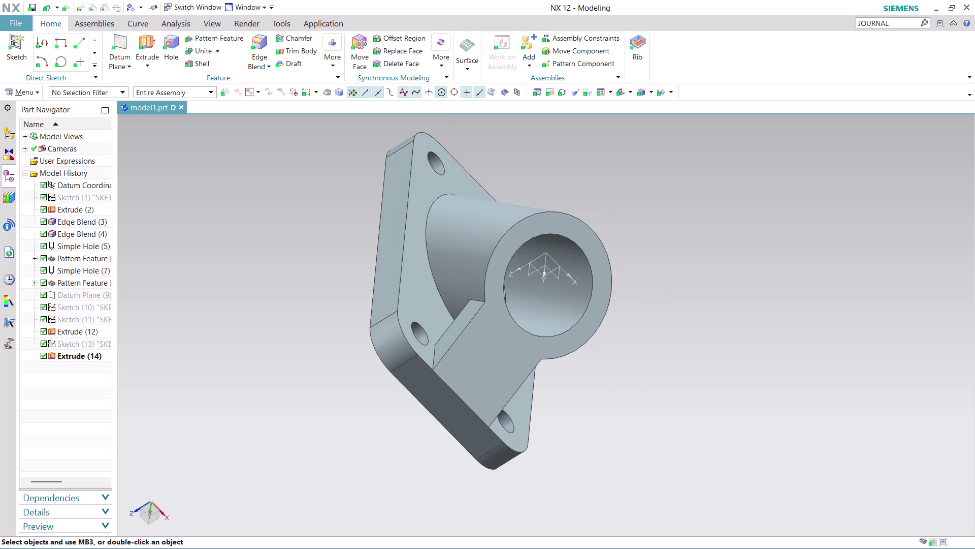
scroll(down, 3)
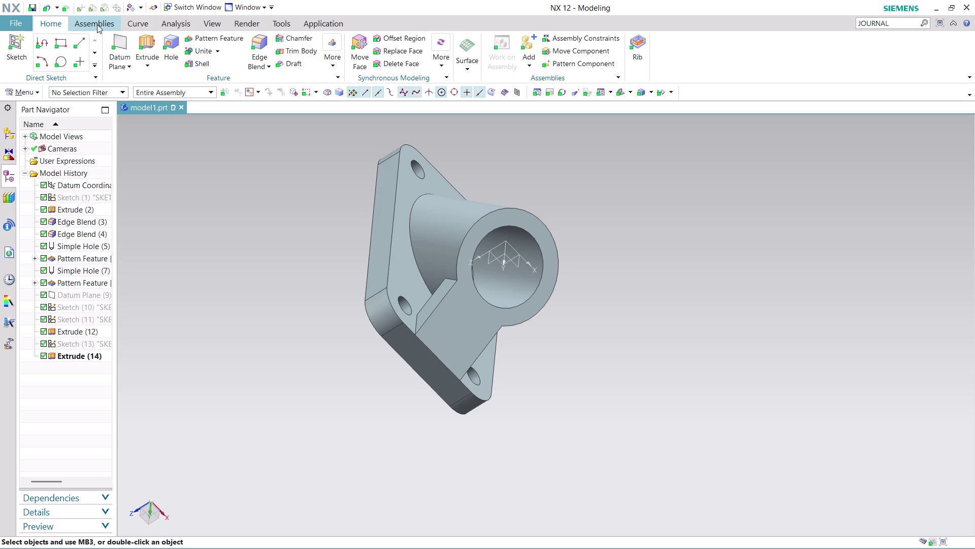
Create a drafting sheet from the A4 - Size template with a title block.
click(23, 22)
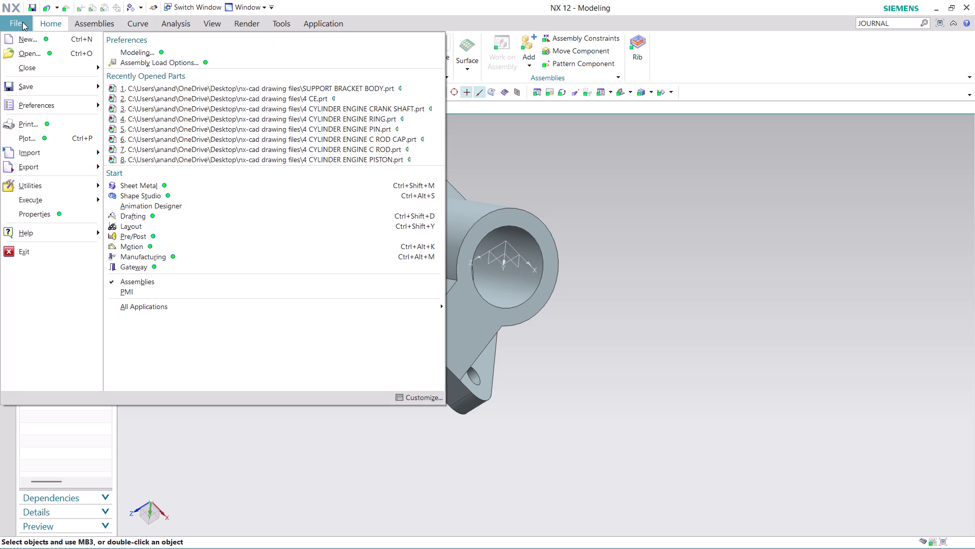
click(138, 212)
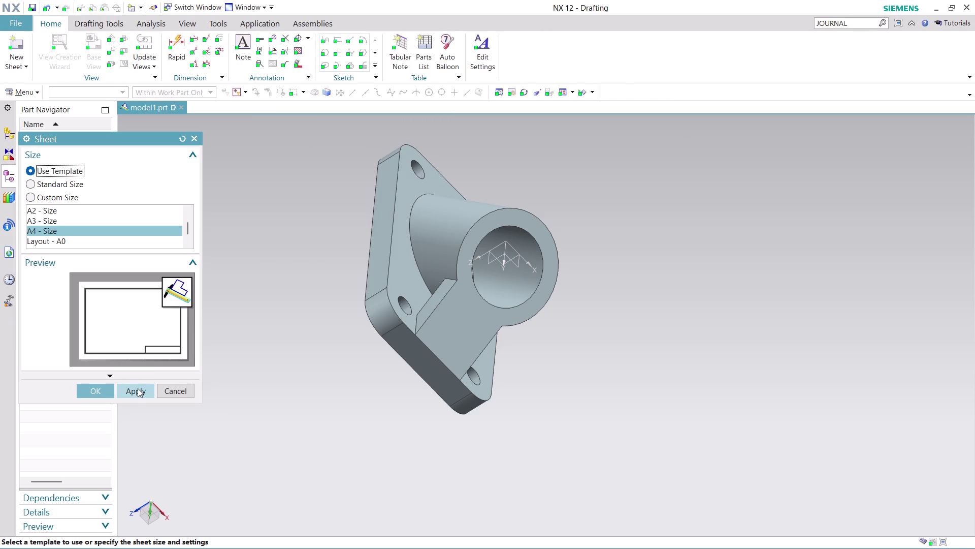
click(101, 394)
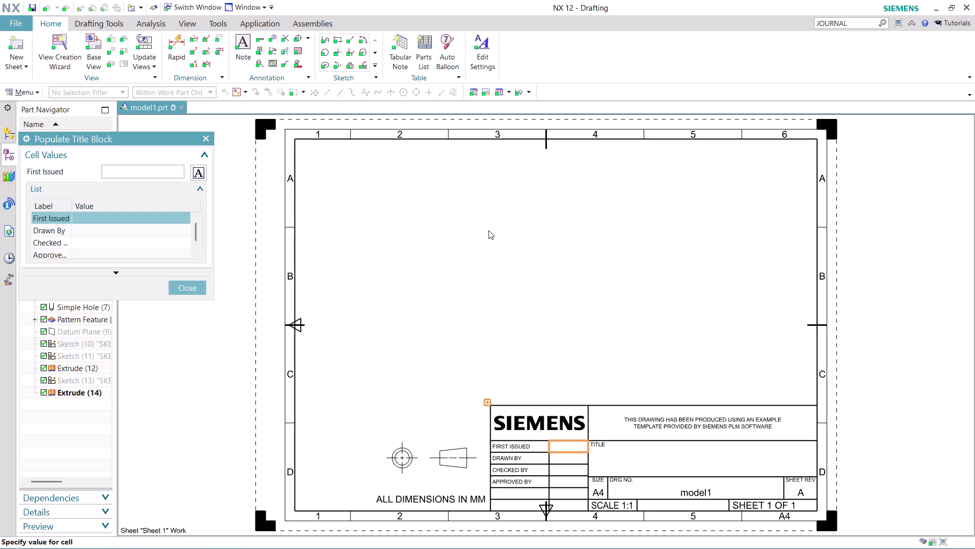
click(188, 288)
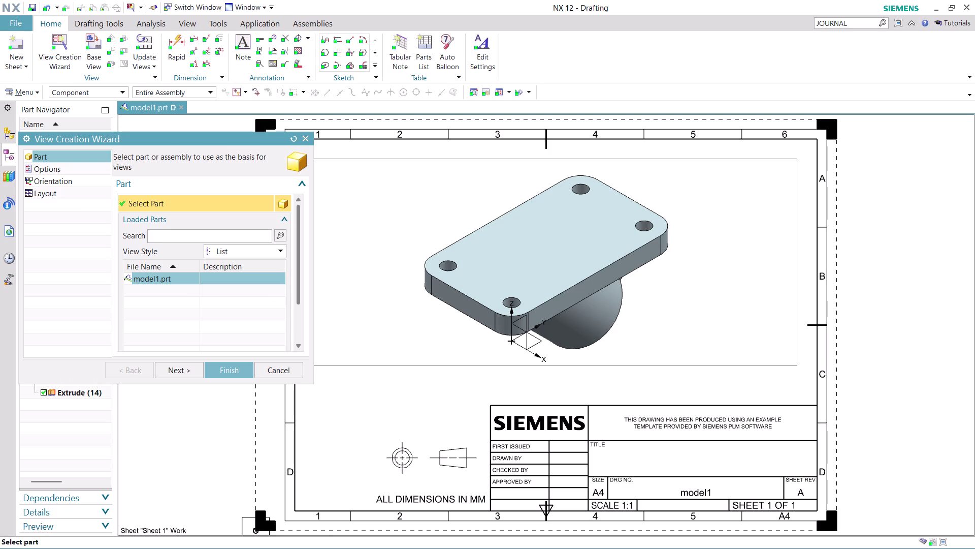
Keep model1.prt as the source part for the drawing views.
middle_click(598, 331)
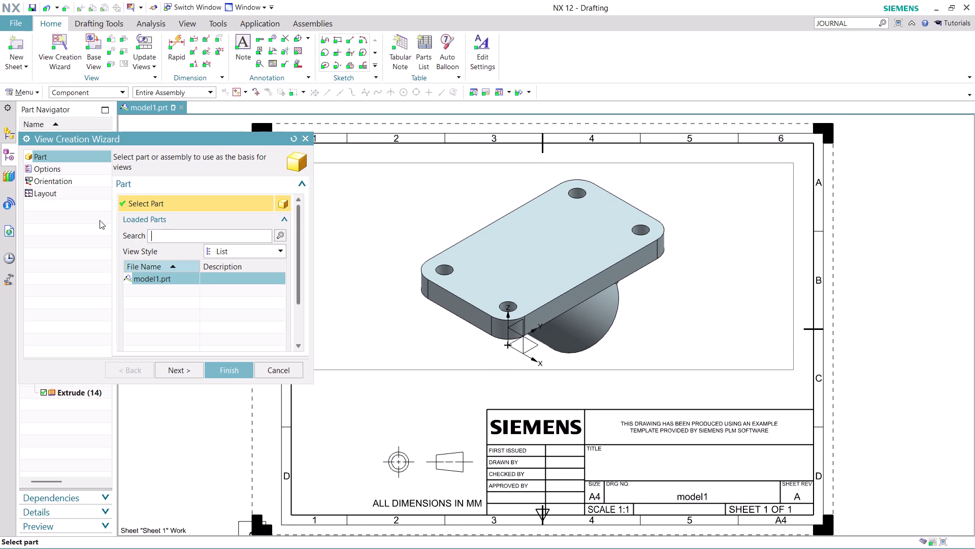
click(65, 184)
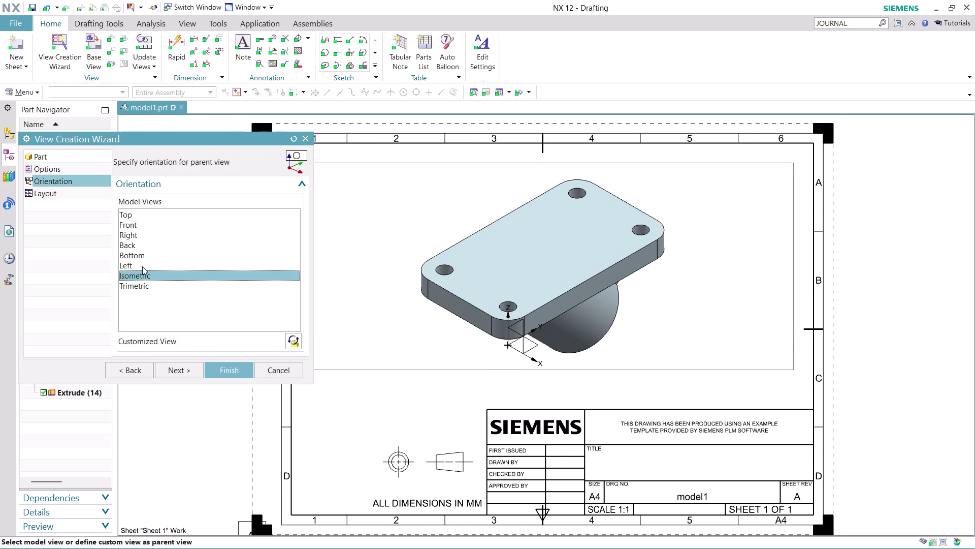
Preview the left, bottom, right, front, isometric and back orientations of the part.
click(142, 266)
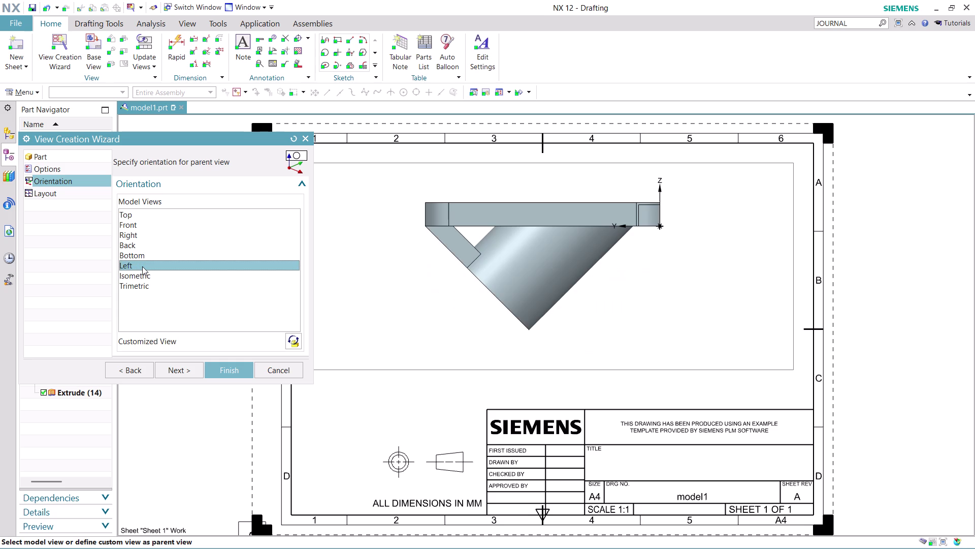
click(139, 256)
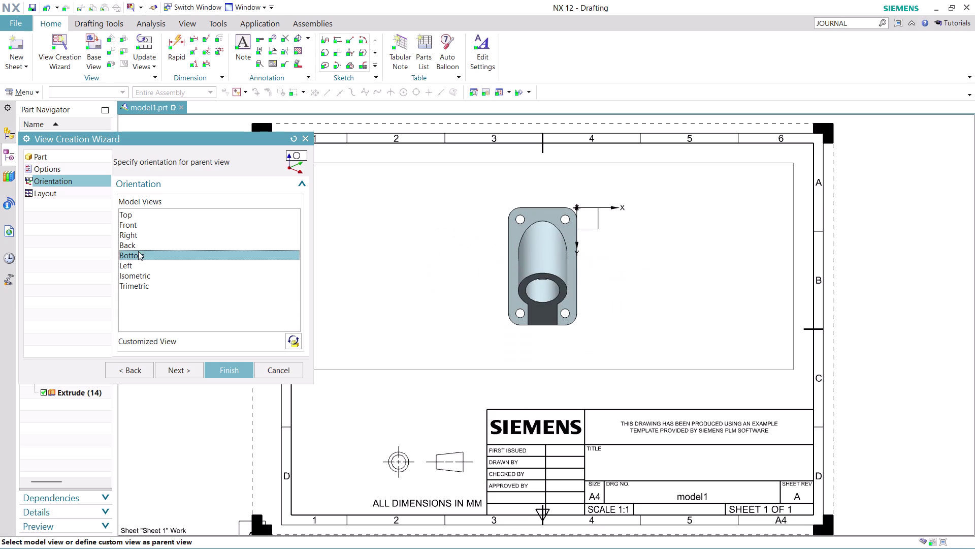
click(137, 245)
click(136, 238)
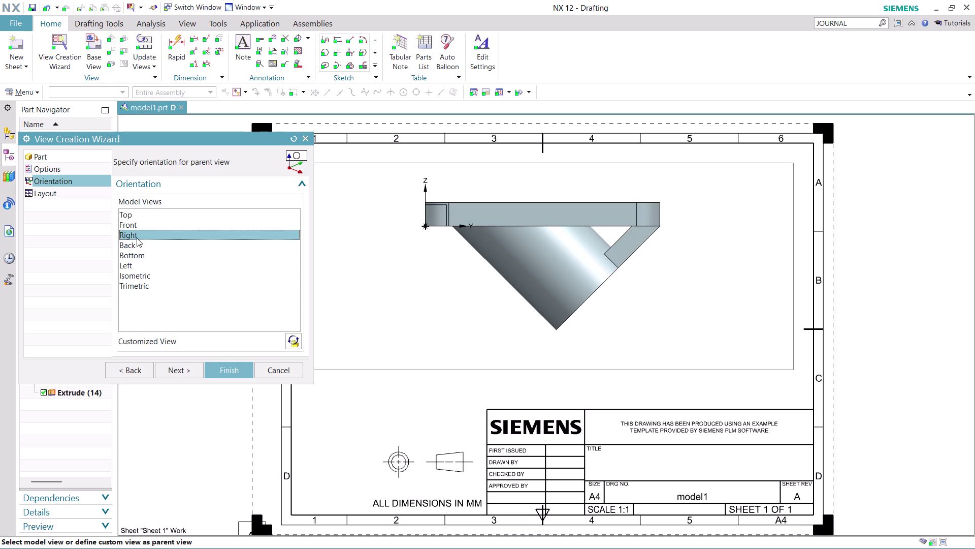
click(137, 224)
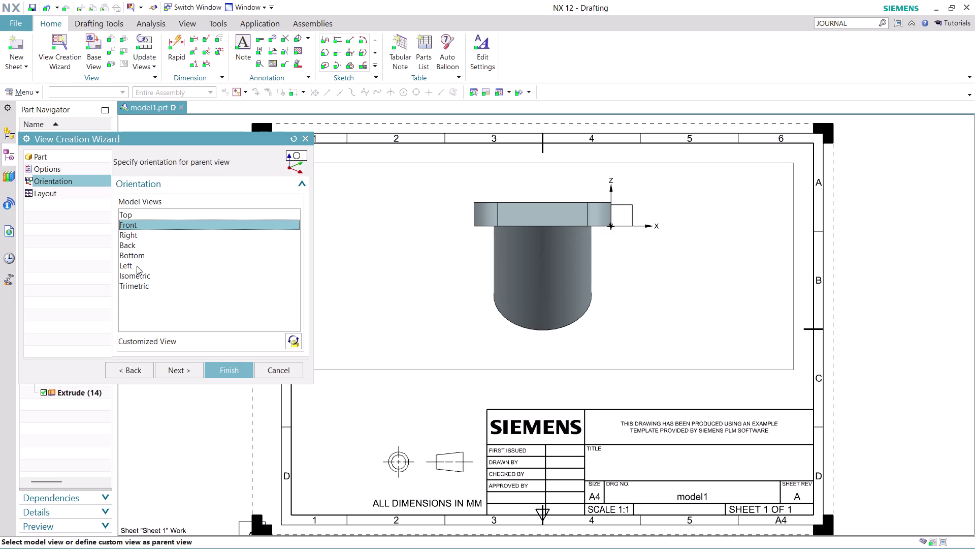
click(138, 288)
click(137, 274)
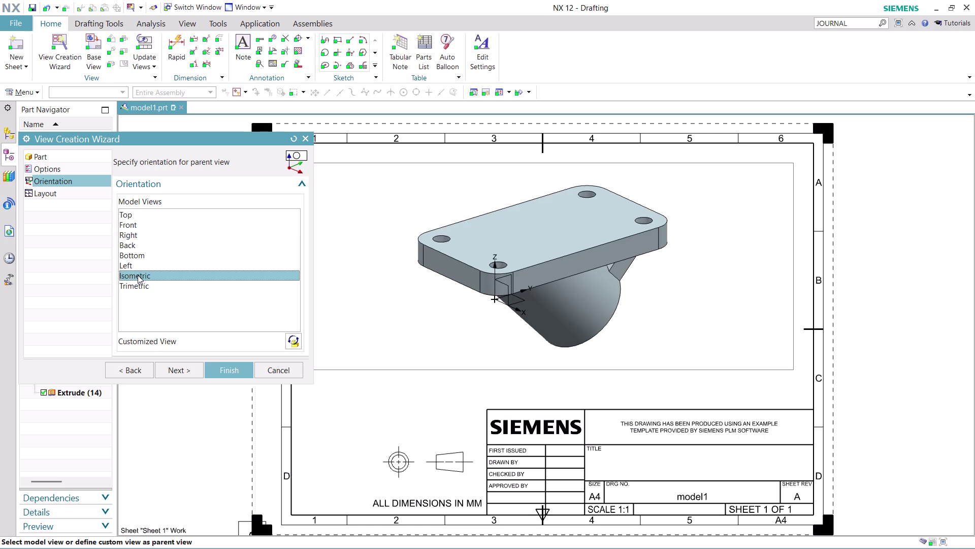
click(135, 264)
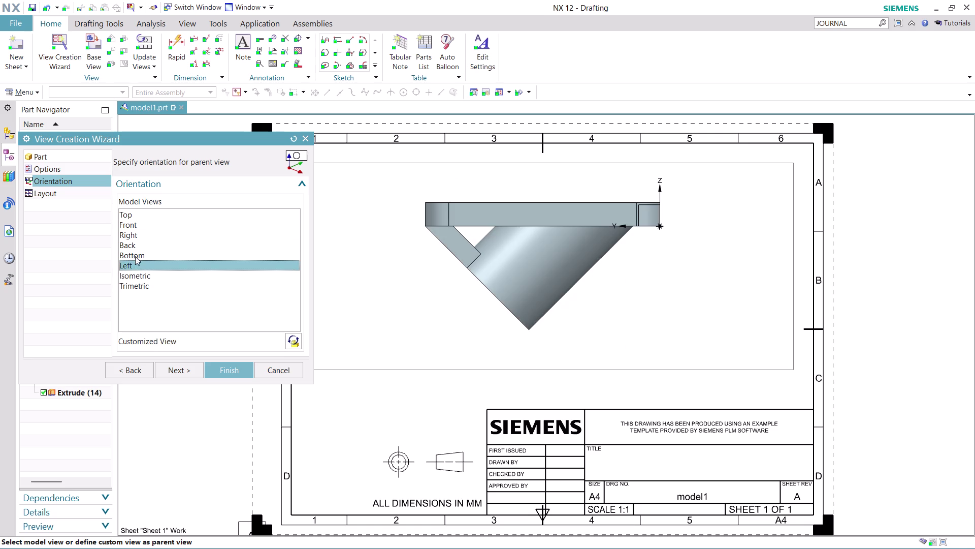
click(135, 254)
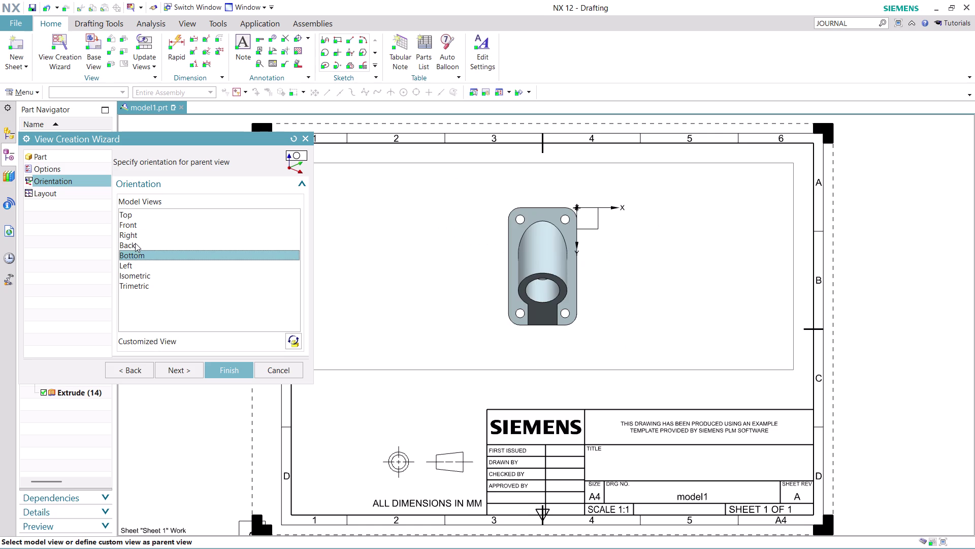
click(135, 243)
click(135, 253)
Preview top and front, then set the parent view orientation to Bottom.
click(142, 213)
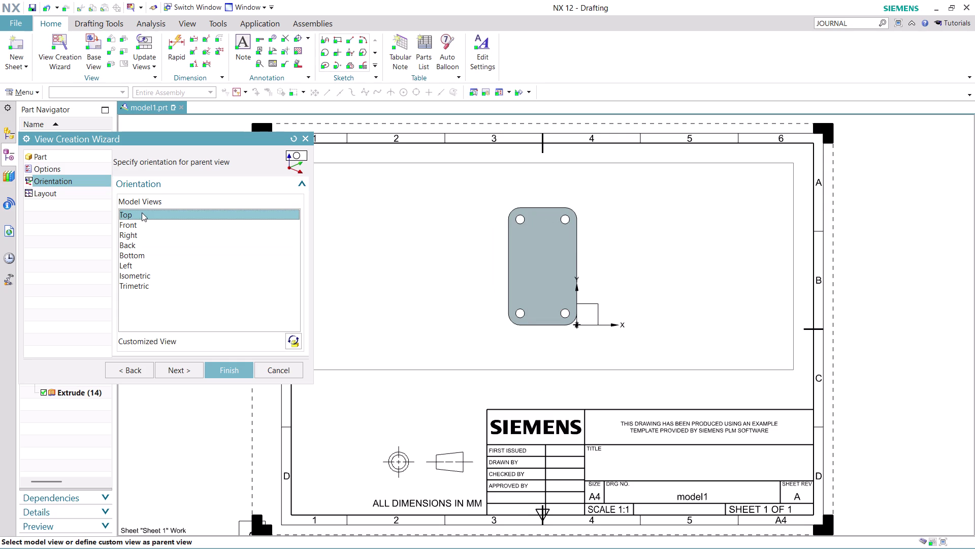
click(142, 227)
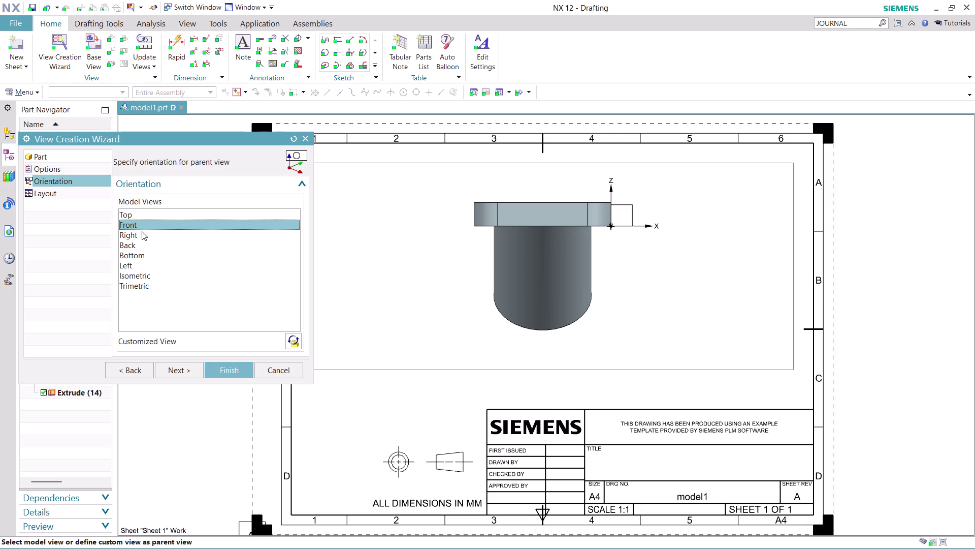
click(142, 231)
click(140, 253)
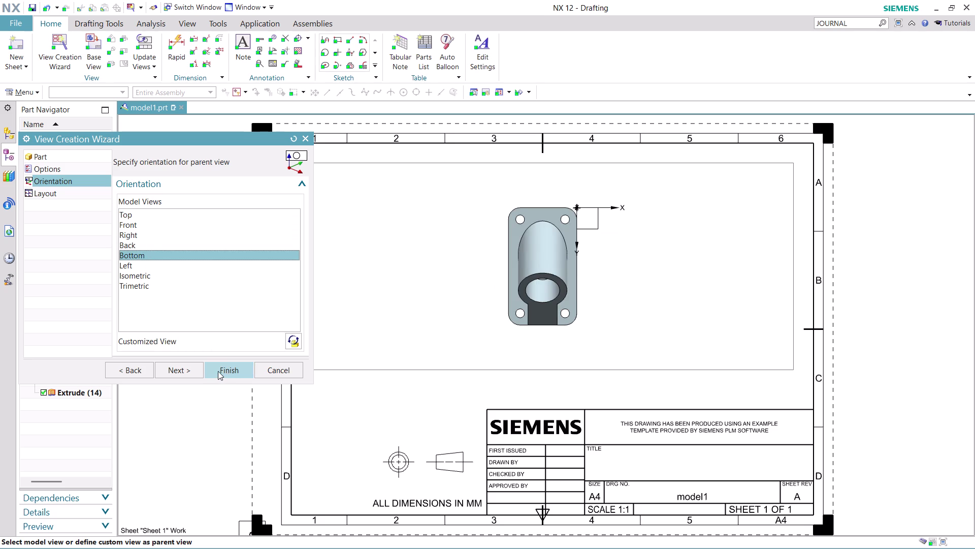
click(183, 369)
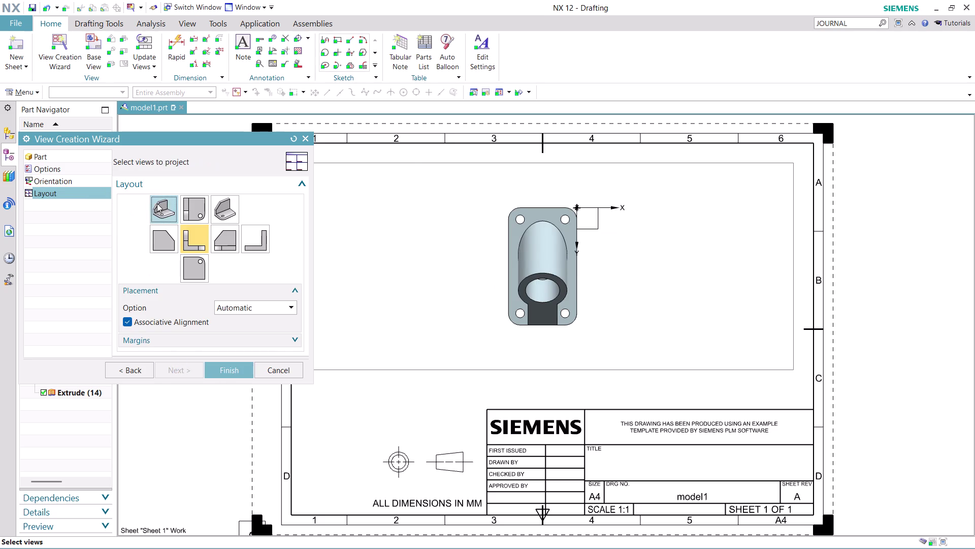
Add Isometric and Left projected views and place all three views on the sheet.
click(158, 204)
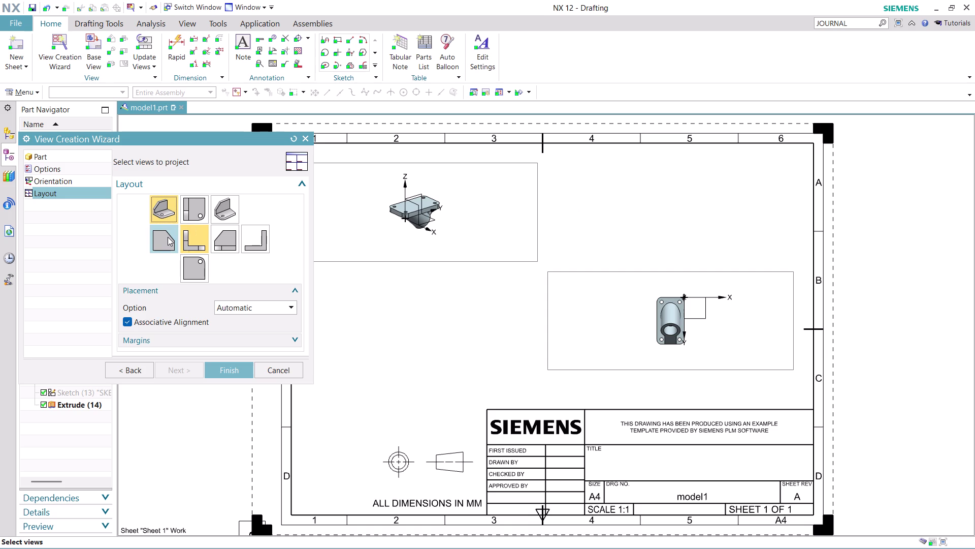
click(167, 237)
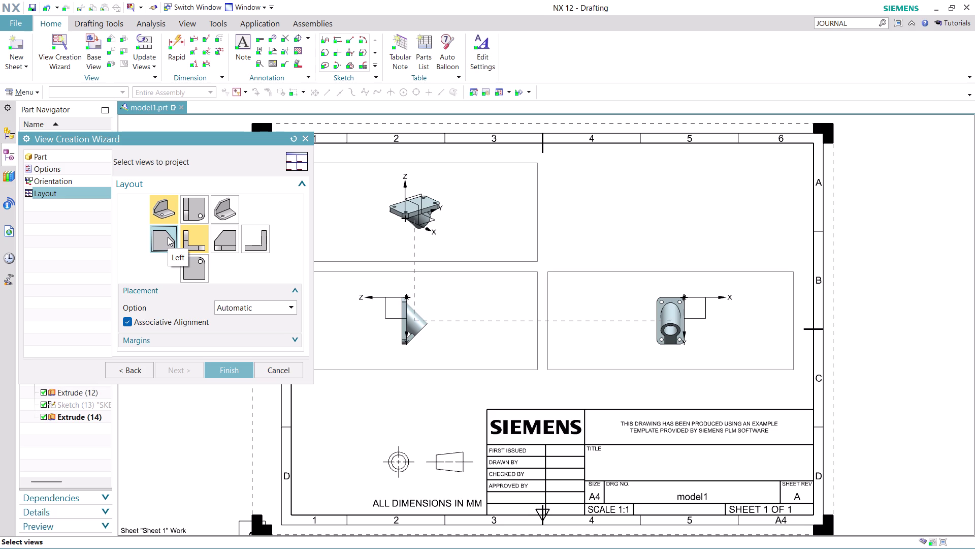
click(240, 367)
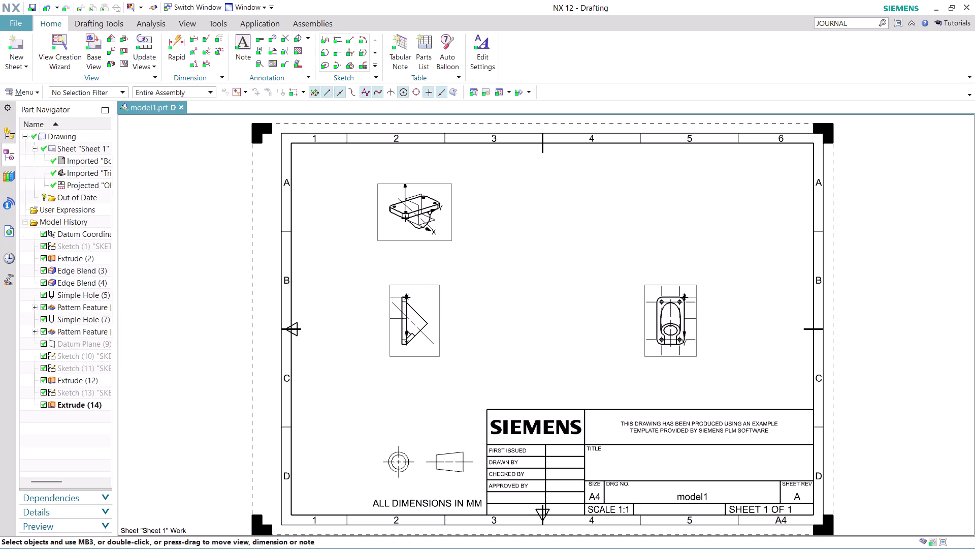
Drag the main and side views closer together into alignment.
scroll(up, 3)
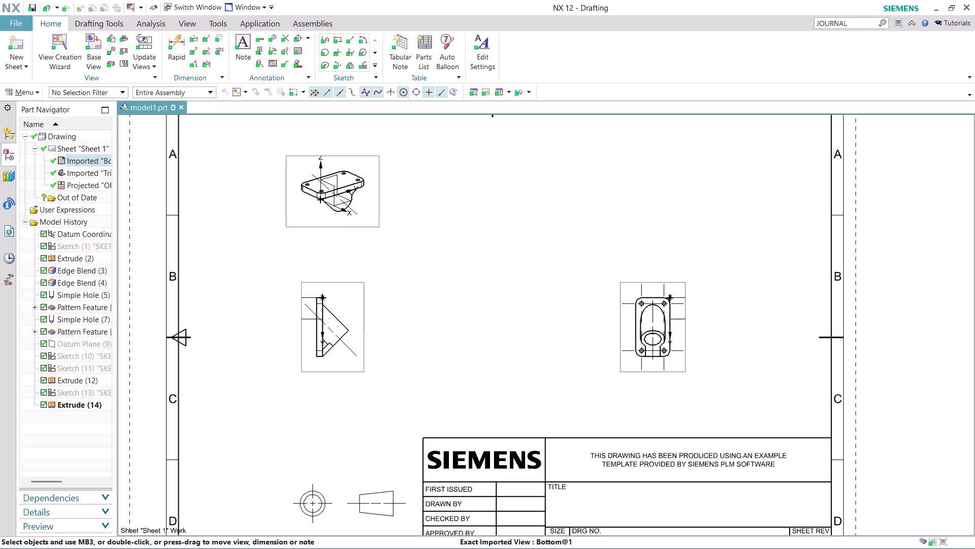
drag(621, 332, 569, 338)
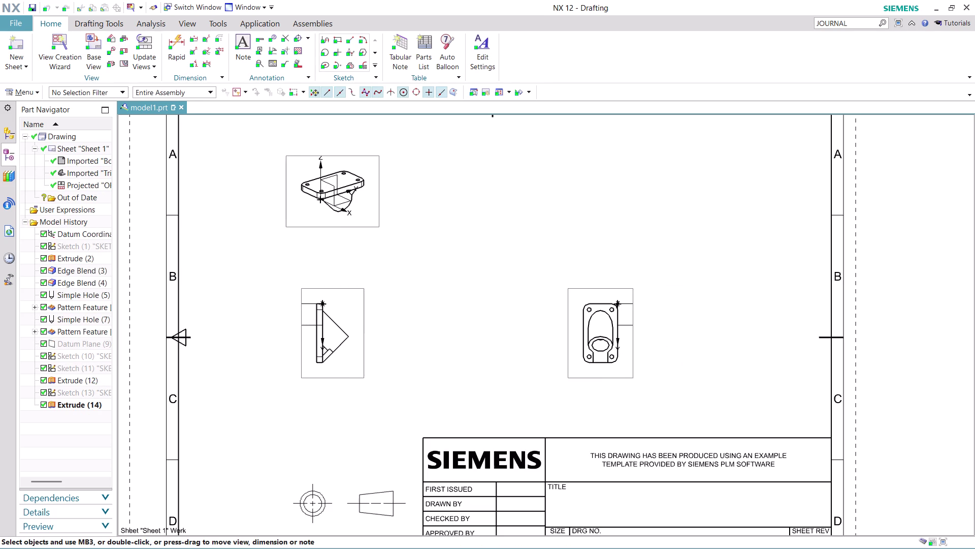
drag(569, 338, 559, 339)
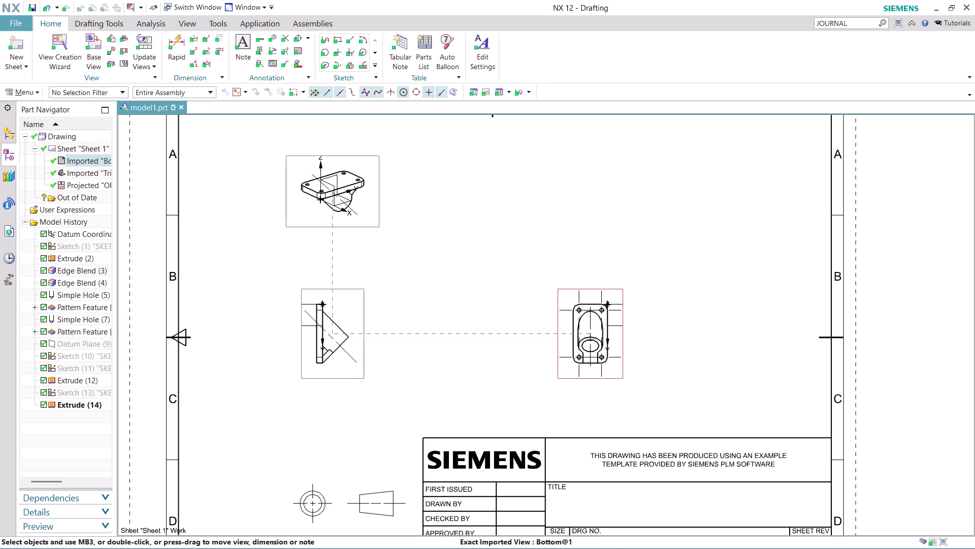
drag(623, 376, 638, 393)
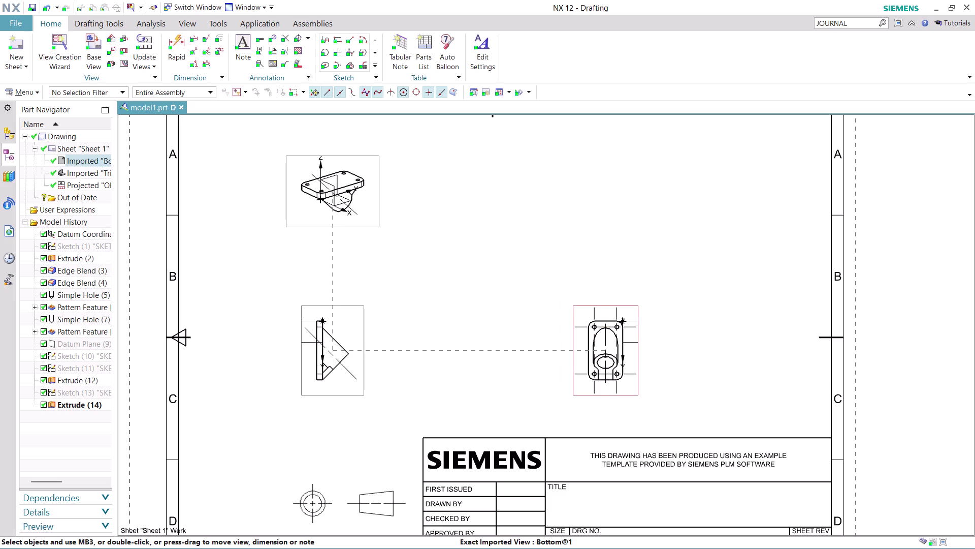
click(582, 301)
click(582, 314)
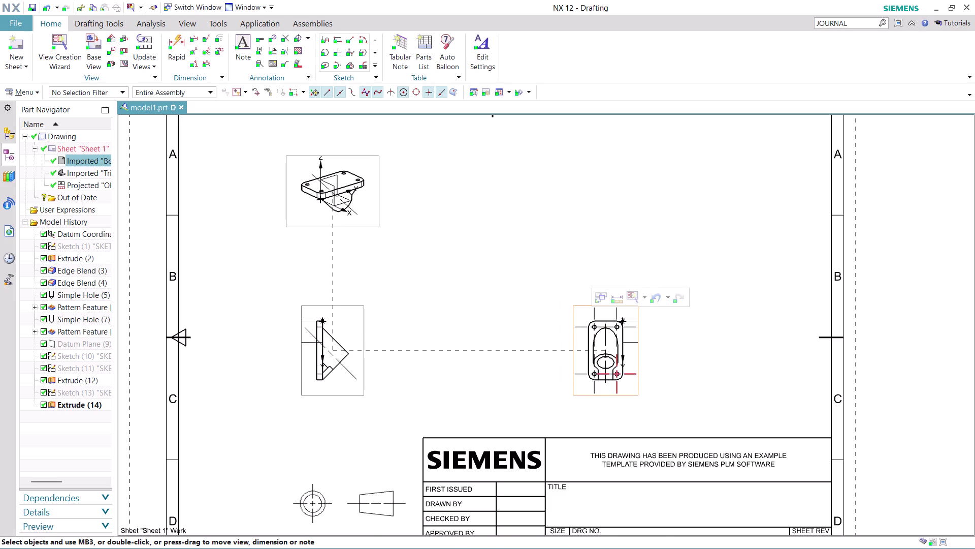
scroll(down, 3)
scroll(up, 3)
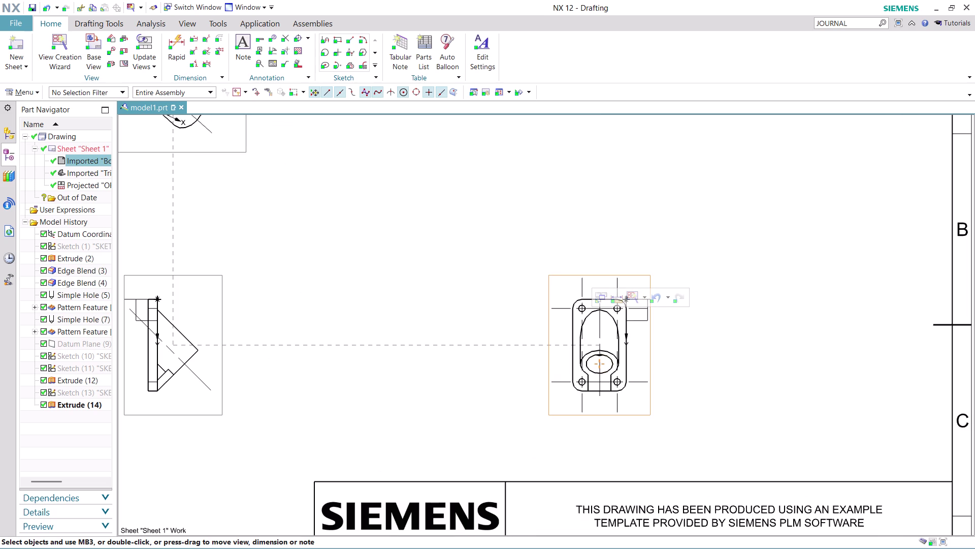
drag(548, 352, 494, 354)
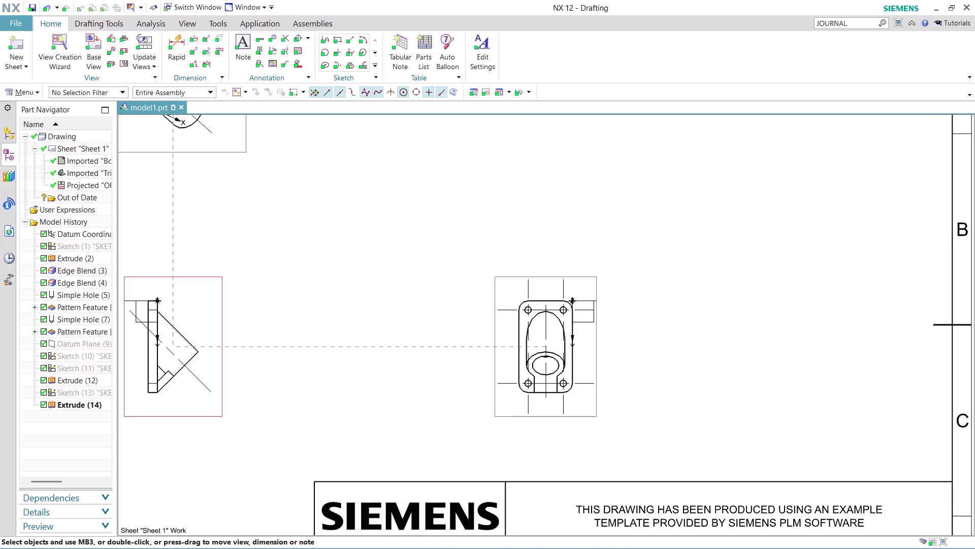
drag(220, 319, 285, 322)
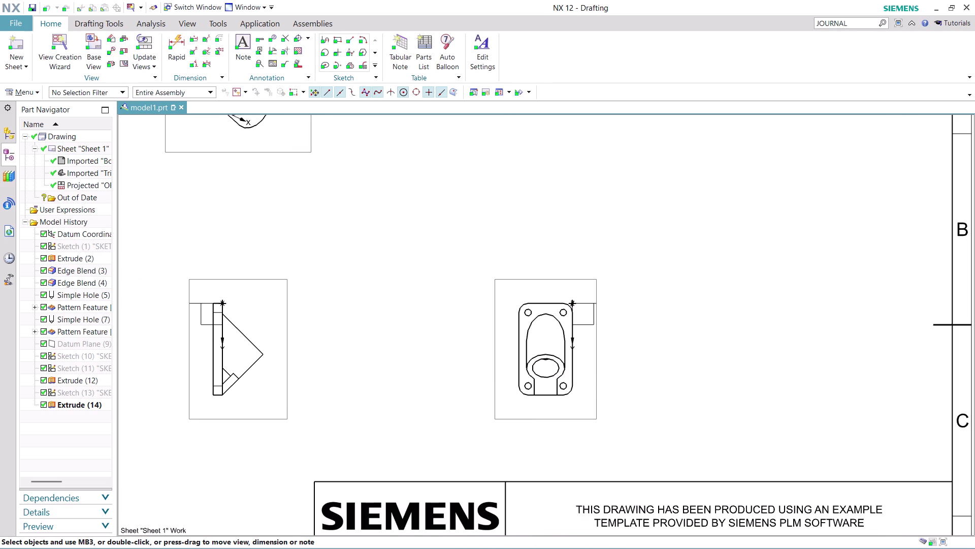
drag(284, 321, 285, 317)
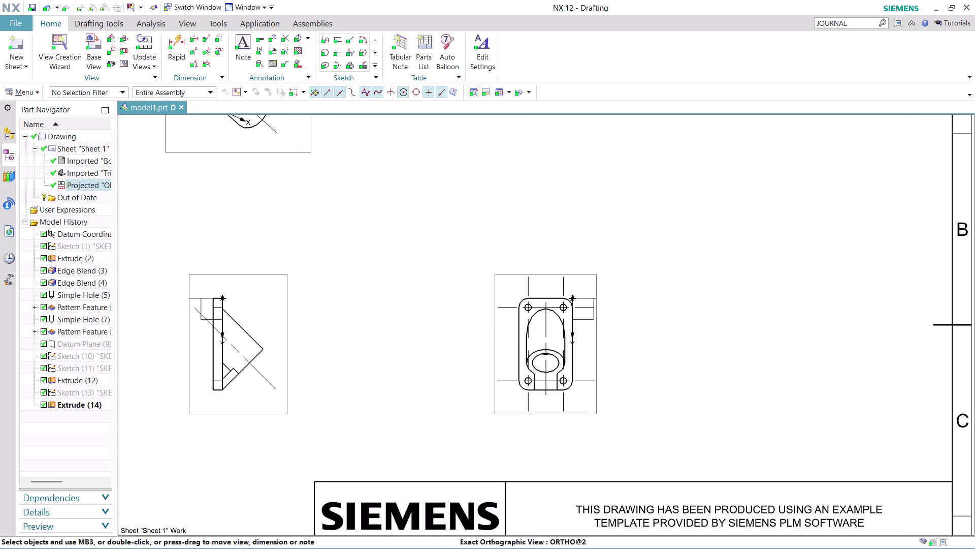
Open and cancel a new View Creation Wizard, then zoom to inspect the placed views.
click(45, 41)
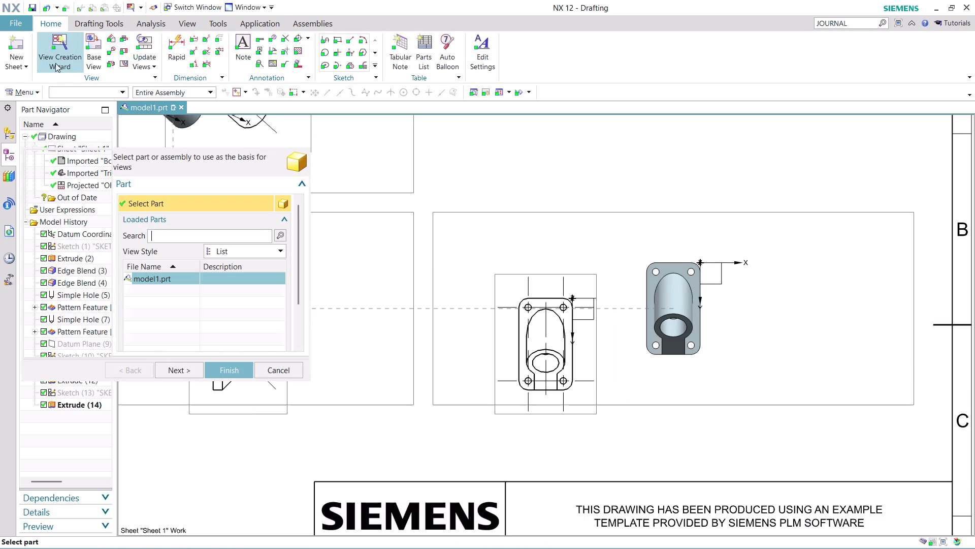
click(277, 364)
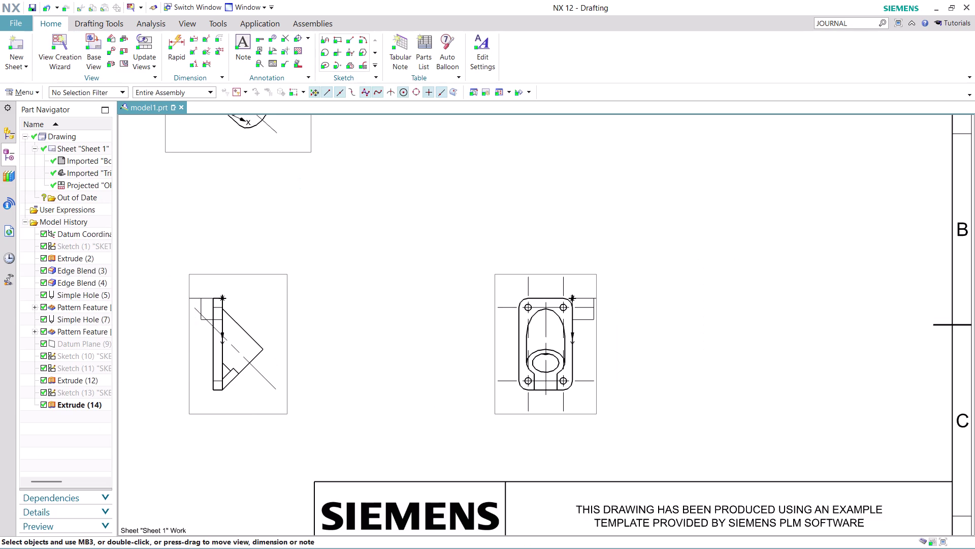
scroll(up, 3)
scroll(down, 3)
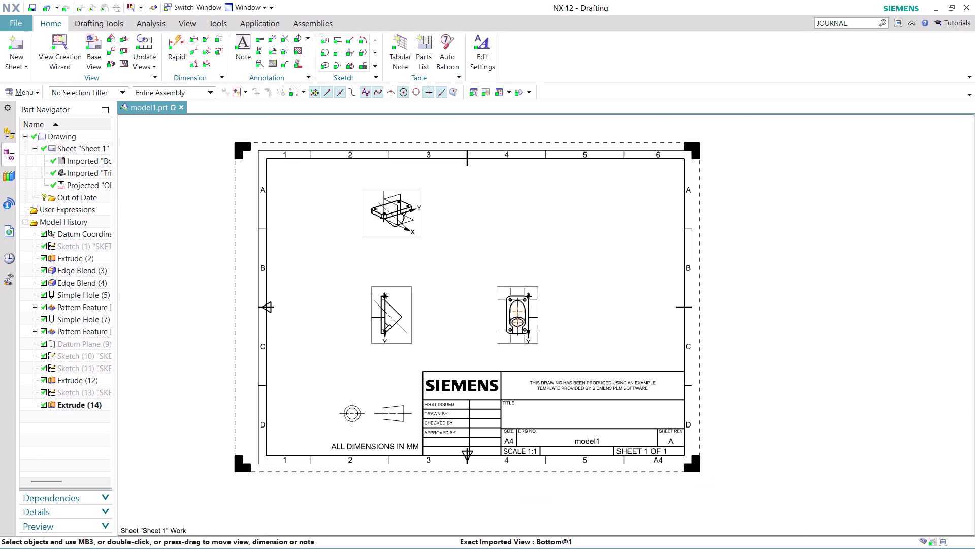
scroll(up, 3)
scroll(up, 3)
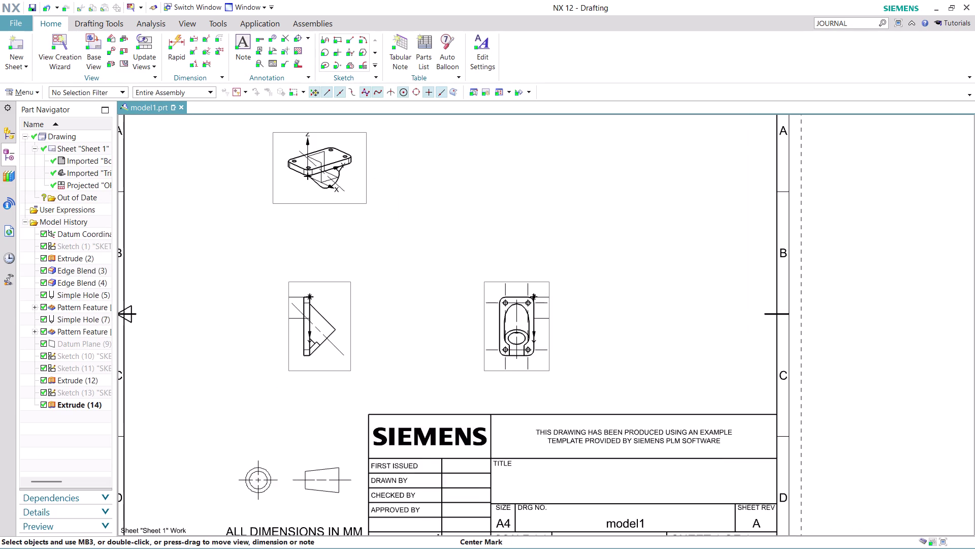
scroll(up, 3)
scroll(down, 3)
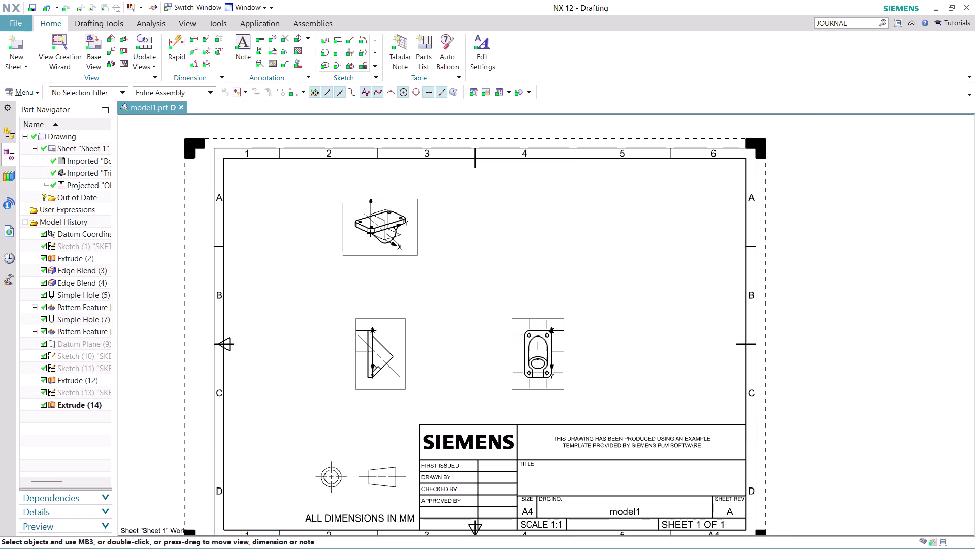
scroll(up, 3)
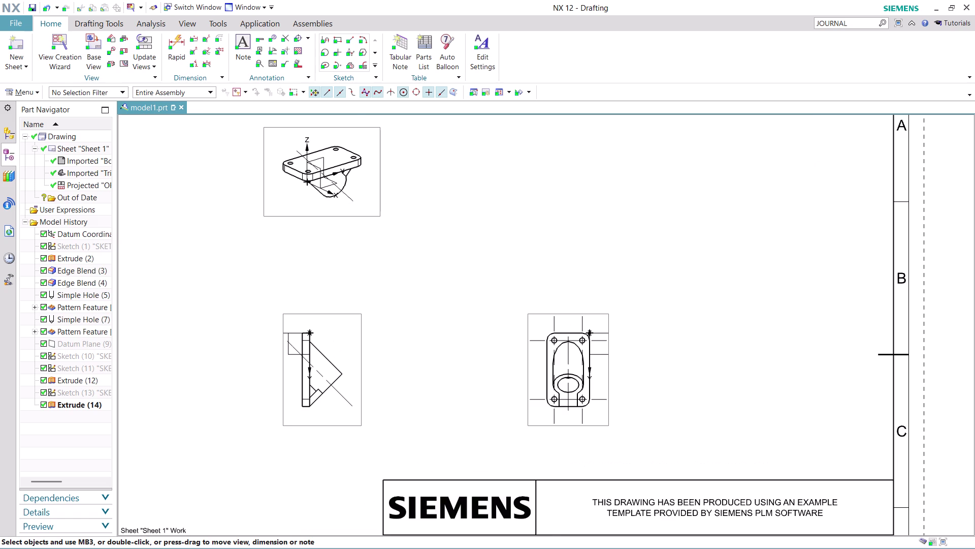
scroll(up, 3)
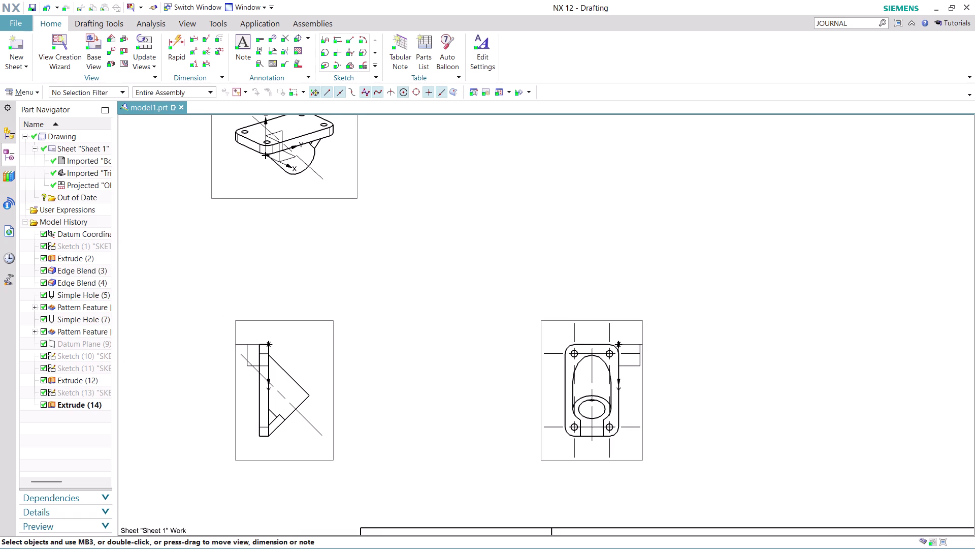
scroll(up, 3)
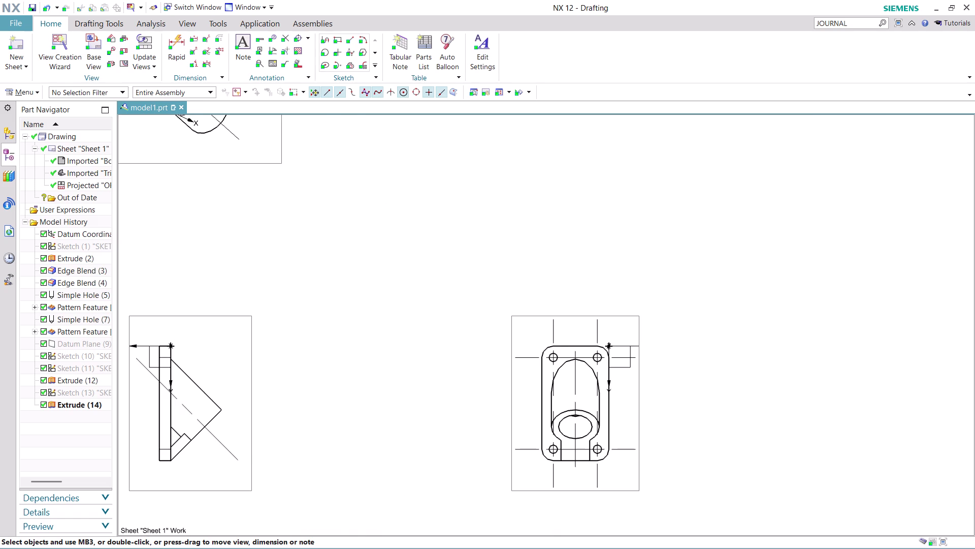
scroll(down, 3)
scroll(down, 3)
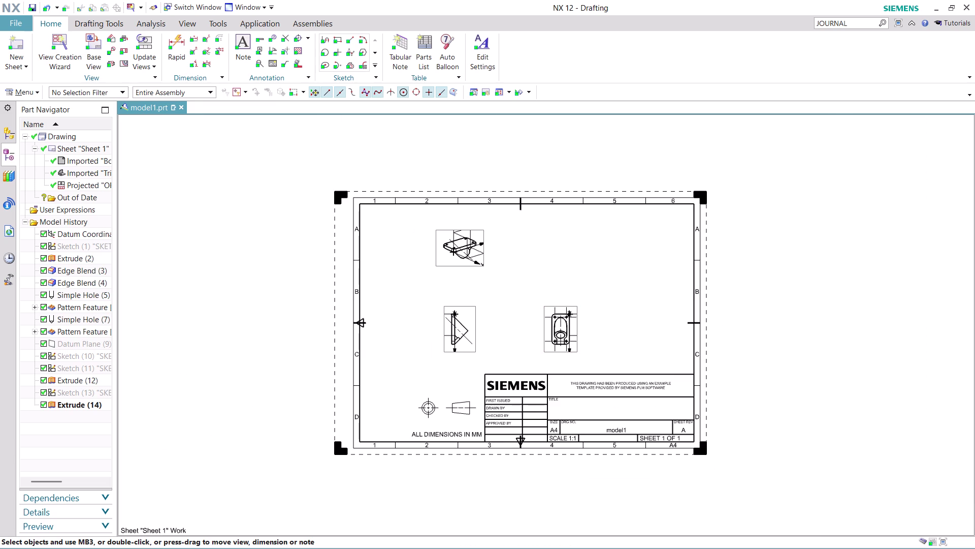
scroll(up, 3)
scroll(up, 3)
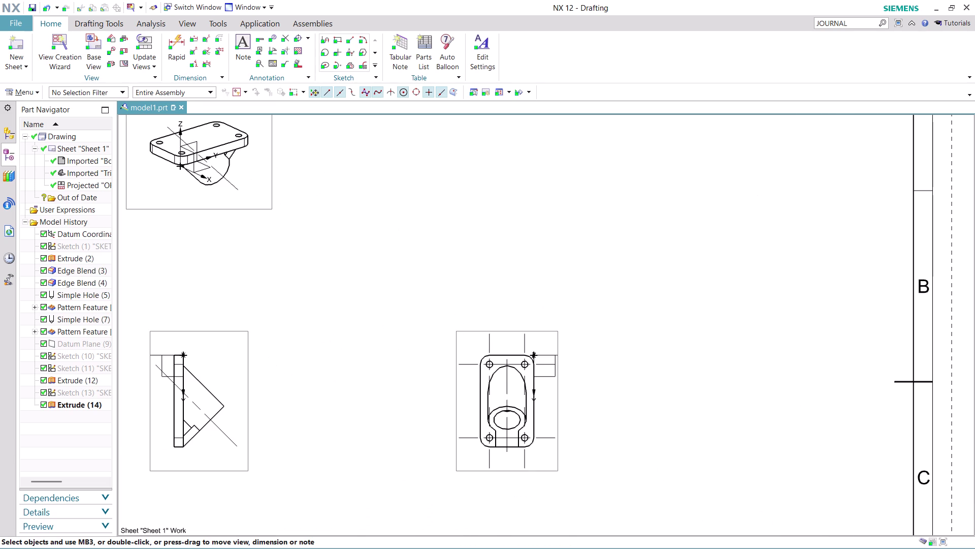
scroll(up, 3)
Add the 70 width dimension across the mounting plate with Rapid Dimension.
click(181, 37)
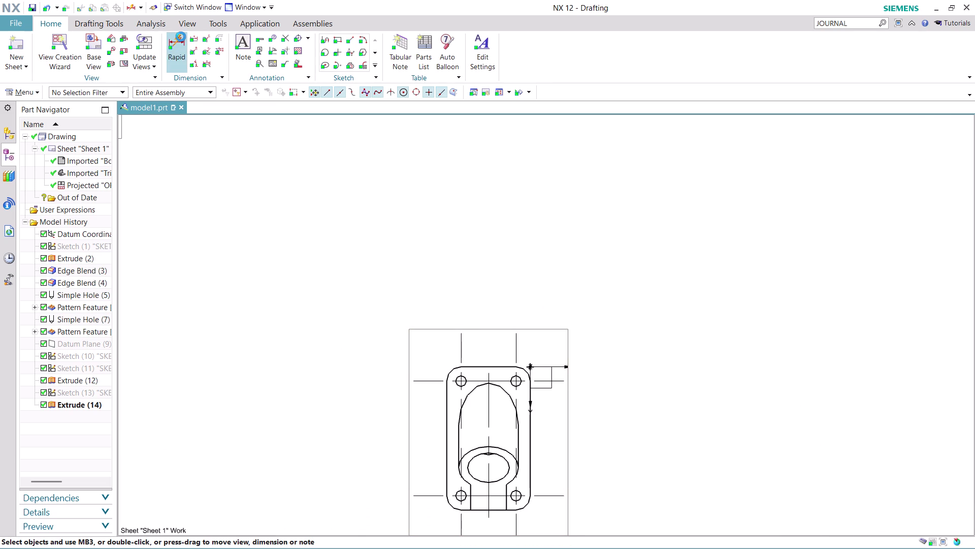
click(446, 424)
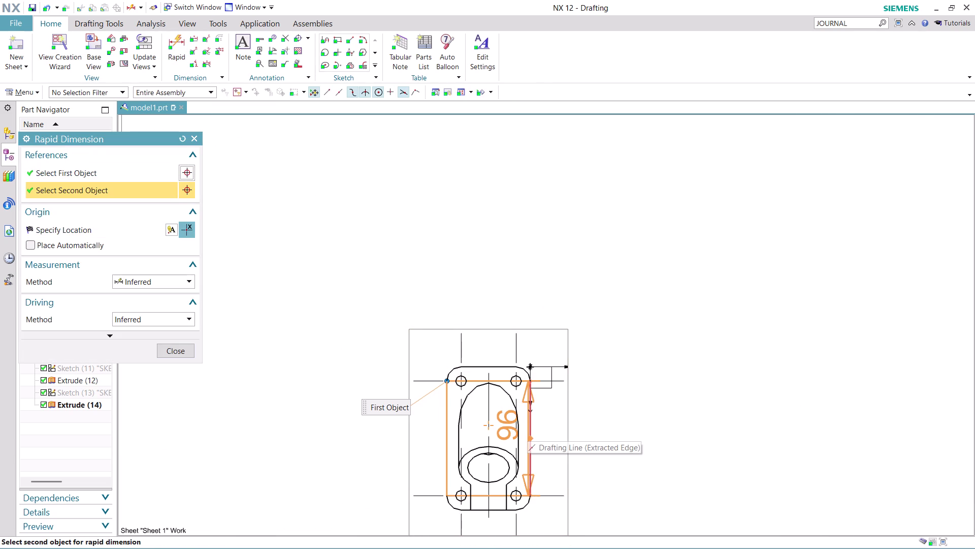
click(530, 430)
click(494, 286)
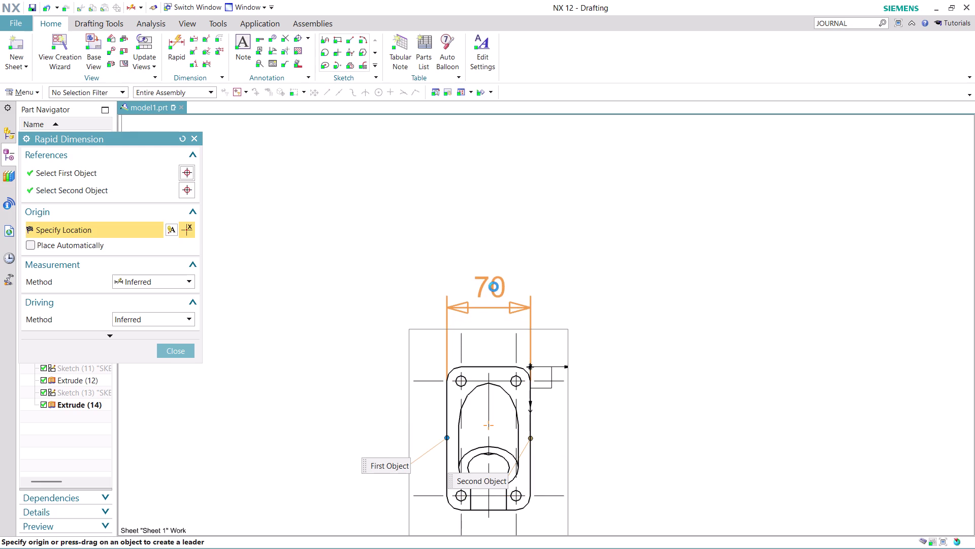
Add the 120 overall height dimension to the right of the front view.
scroll(down, 3)
scroll(up, 3)
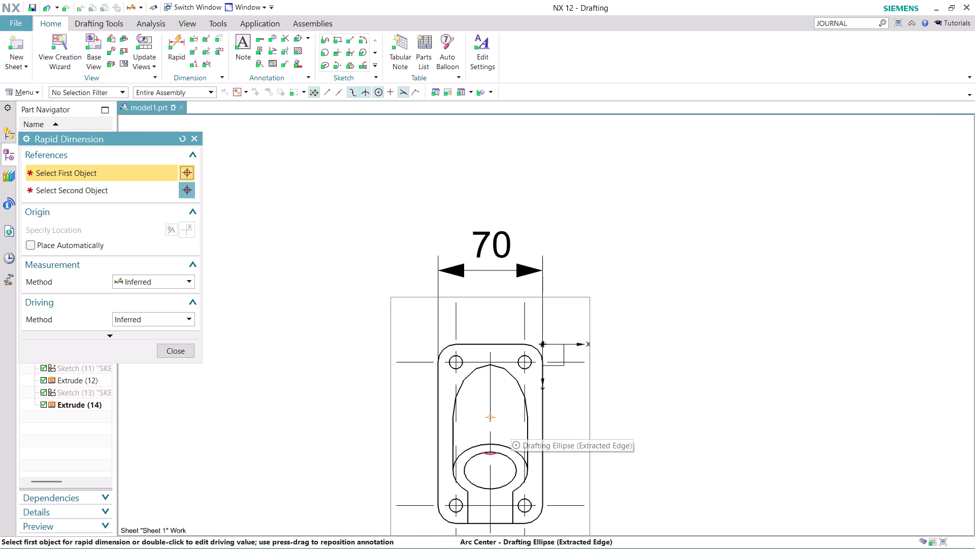
scroll(up, 3)
scroll(down, 3)
scroll(down, 3)
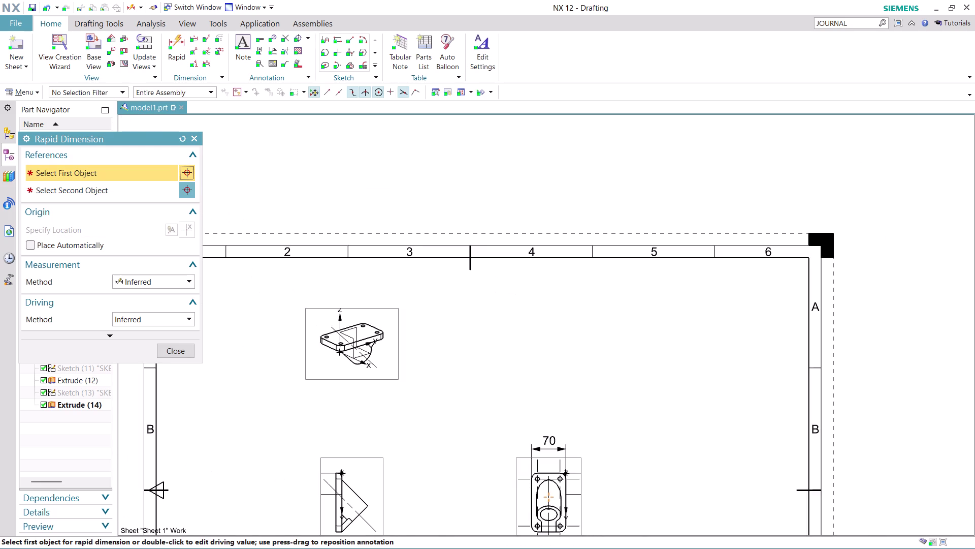
scroll(down, 3)
scroll(up, 3)
scroll(up, 3)
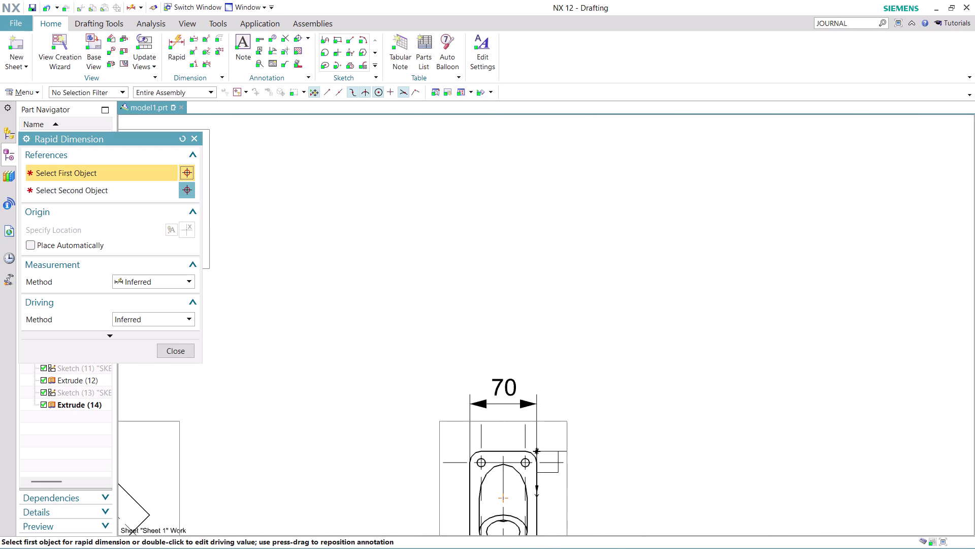
middle_drag(596, 491, 581, 368)
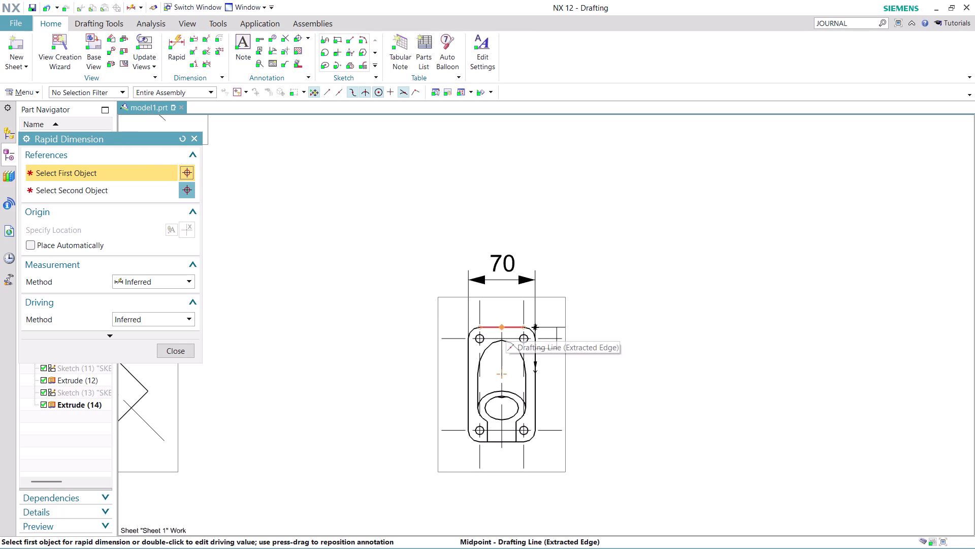
click(506, 328)
click(508, 442)
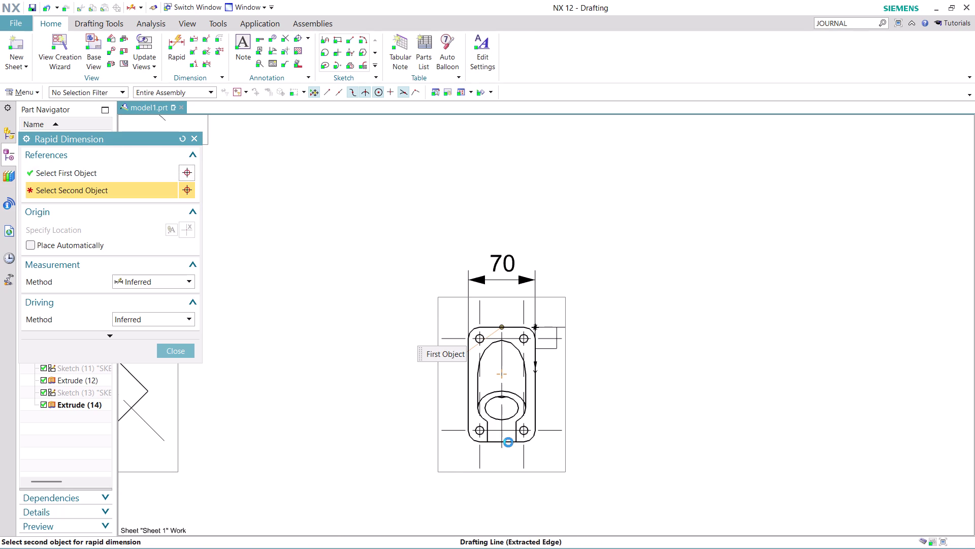
click(630, 384)
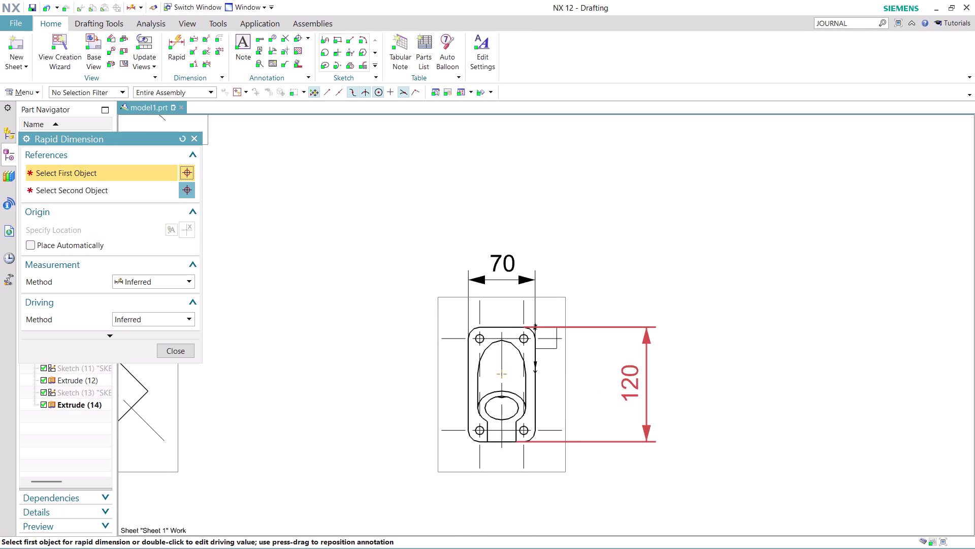
click(194, 49)
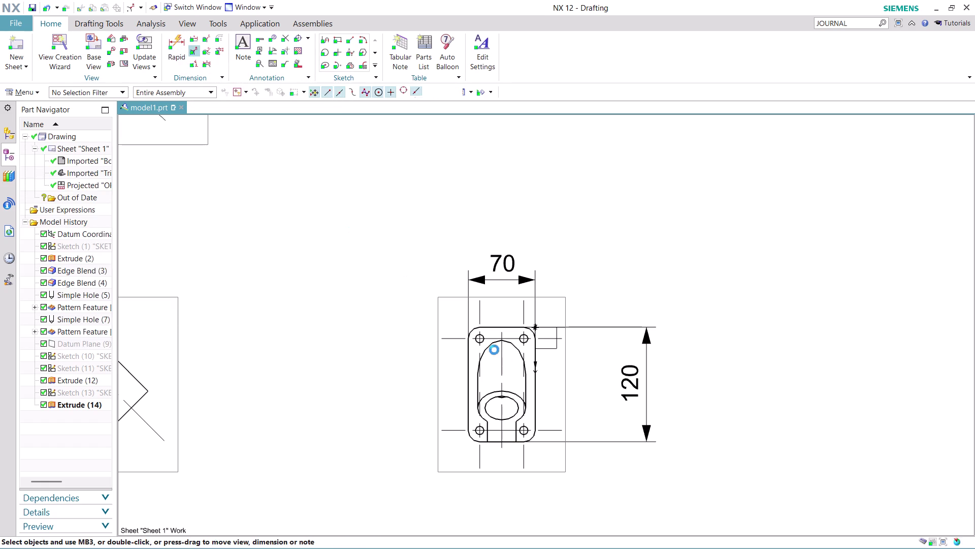
click(527, 337)
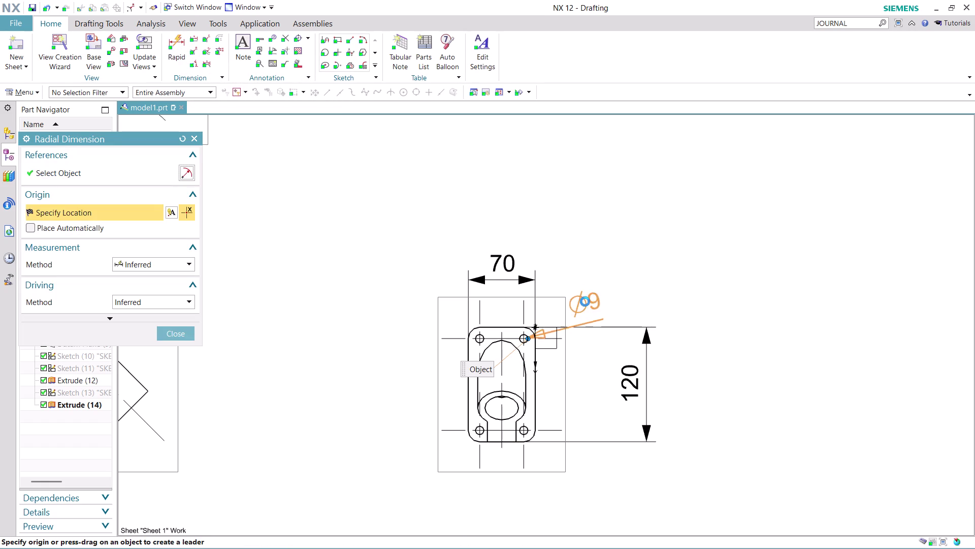
Dimension the two mounting holes with Ø9 diameter labels.
click(607, 275)
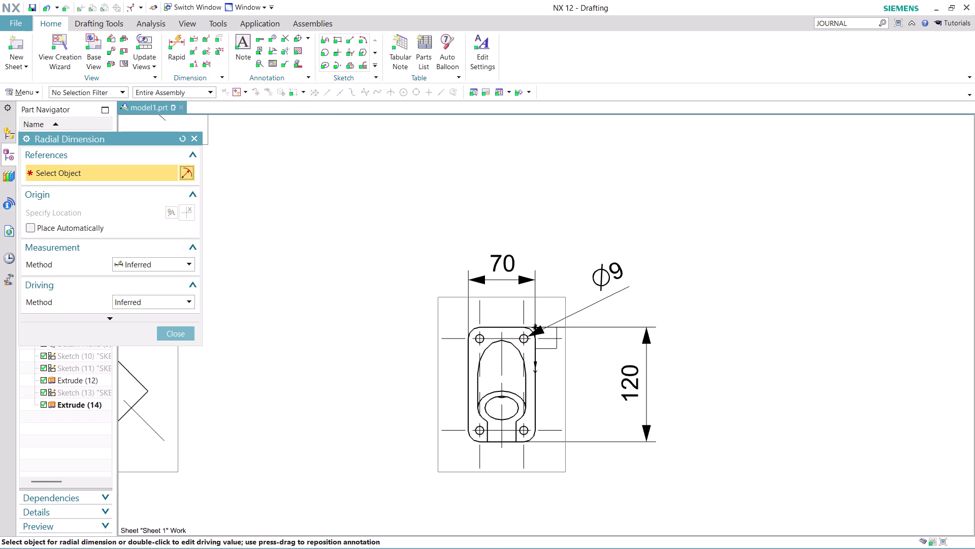
click(475, 428)
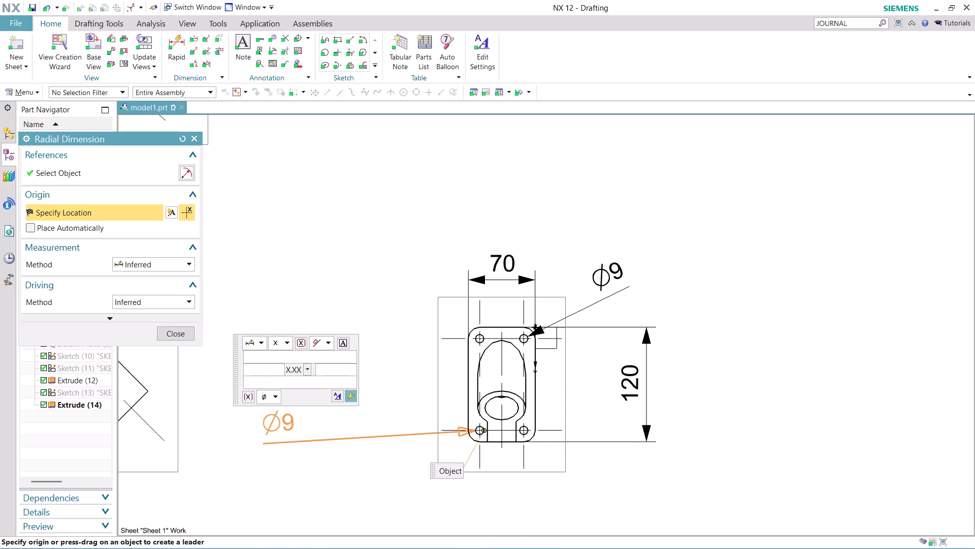
click(389, 421)
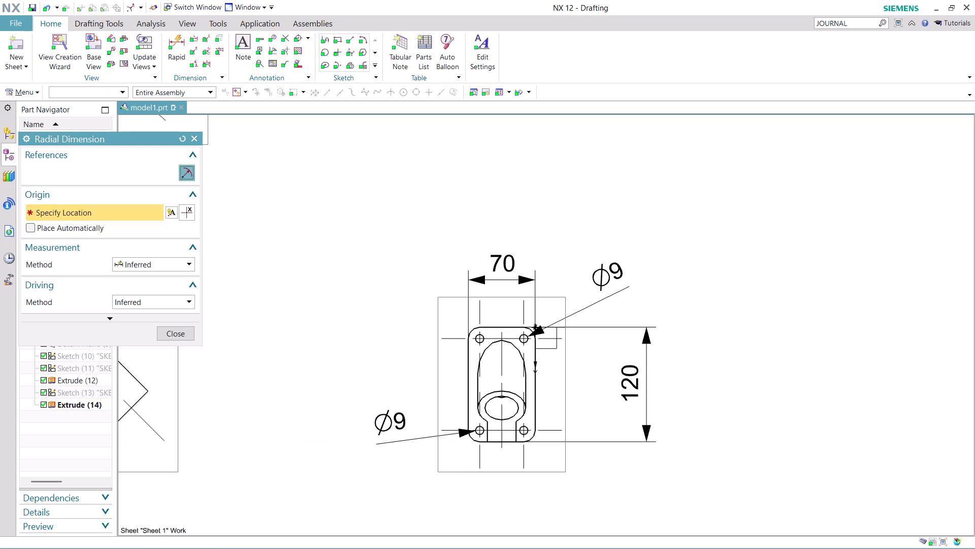
scroll(down, 3)
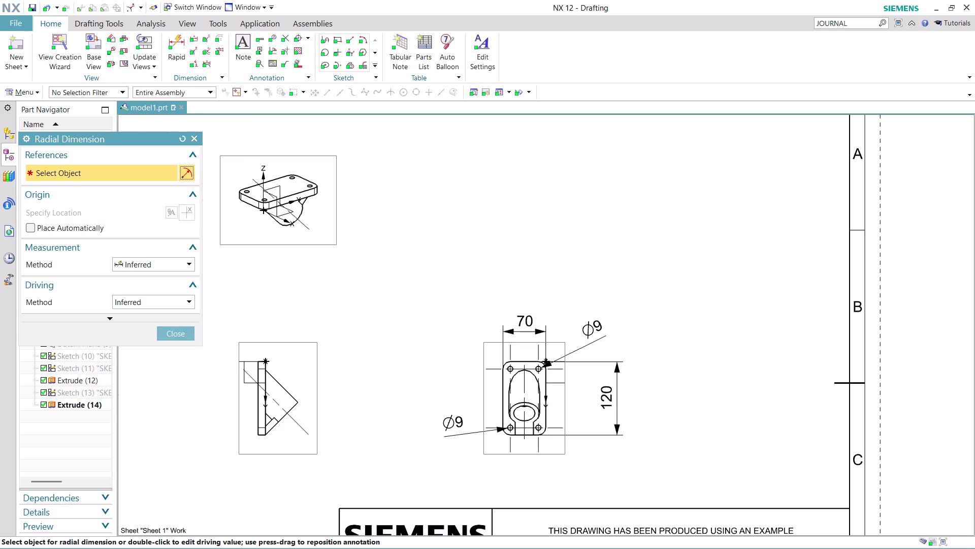
scroll(up, 3)
Add Ø50 to the large rounded arc and Ø35 to the boss's inner circle.
click(531, 390)
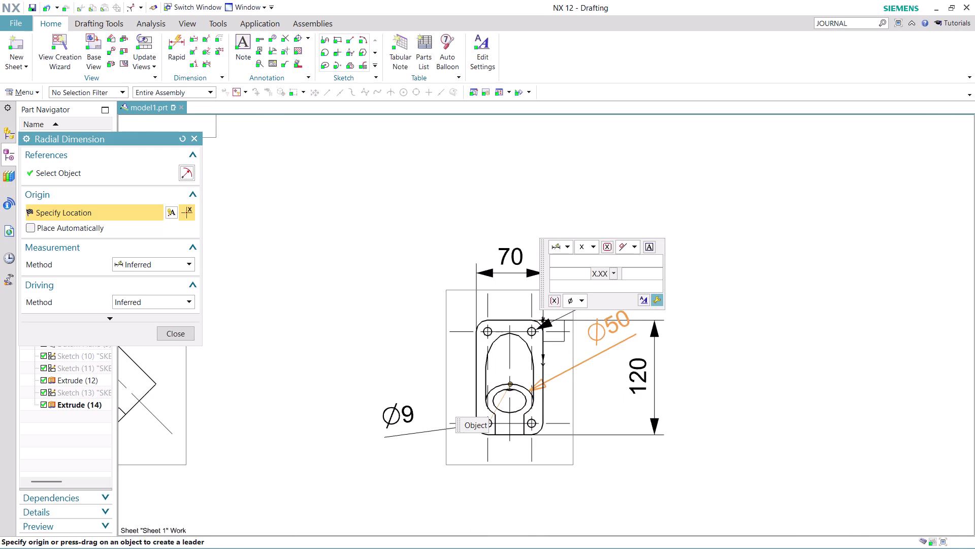
click(607, 326)
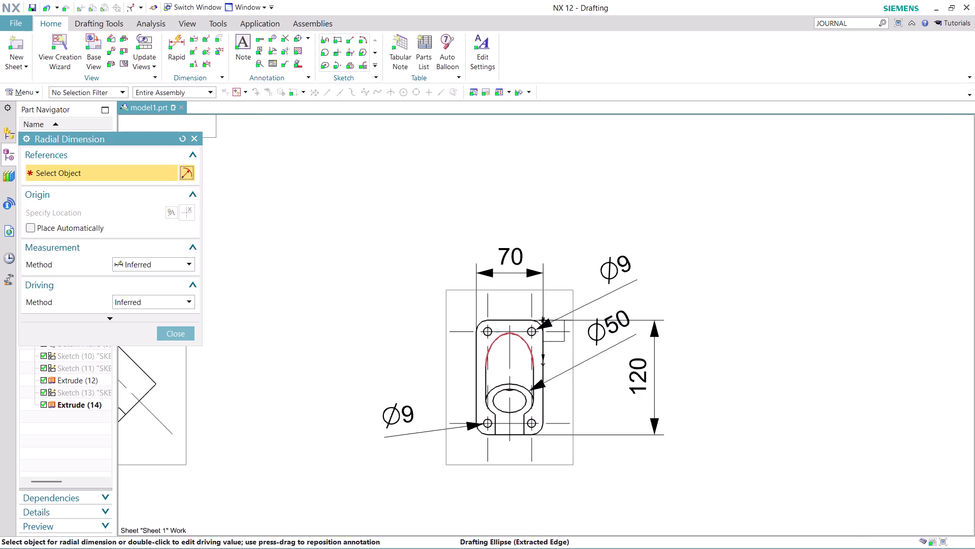
click(497, 394)
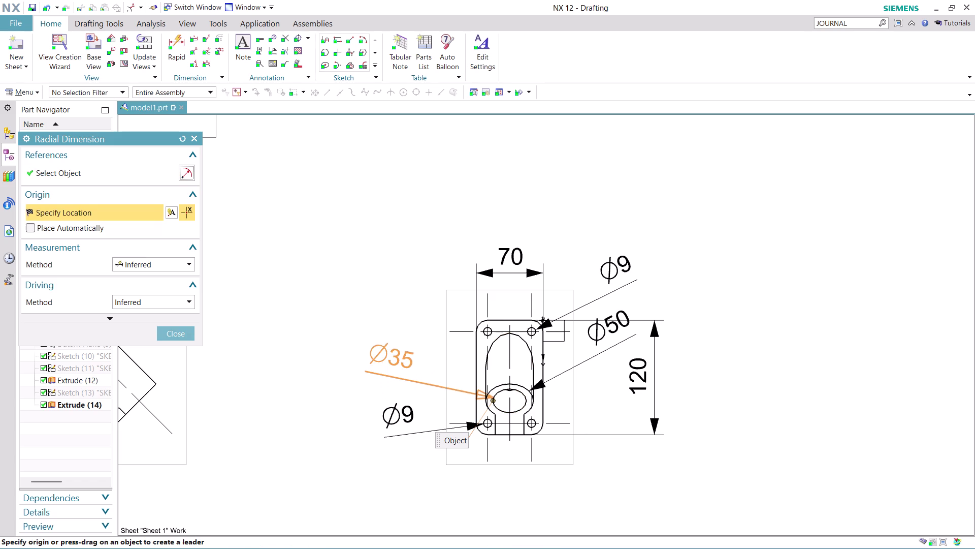
click(390, 350)
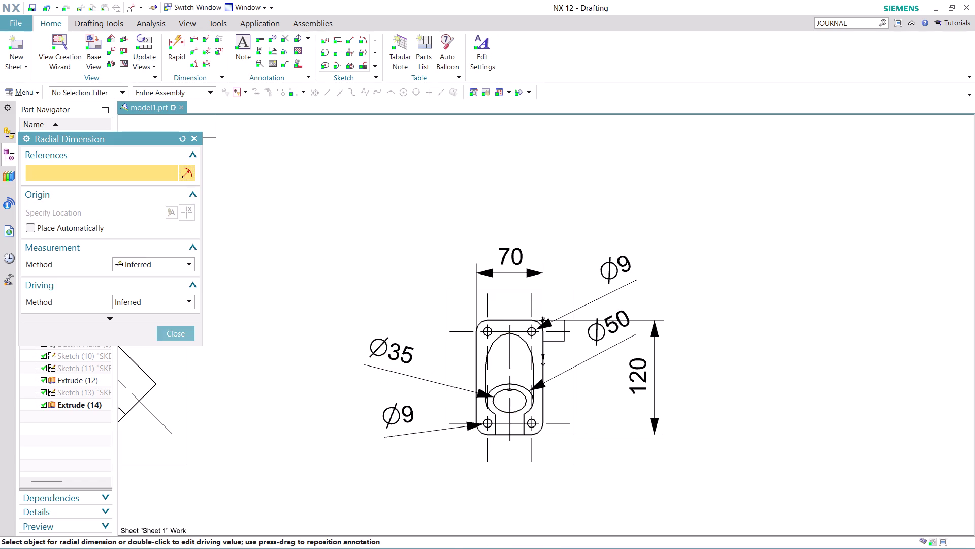
click(184, 334)
scroll(down, 3)
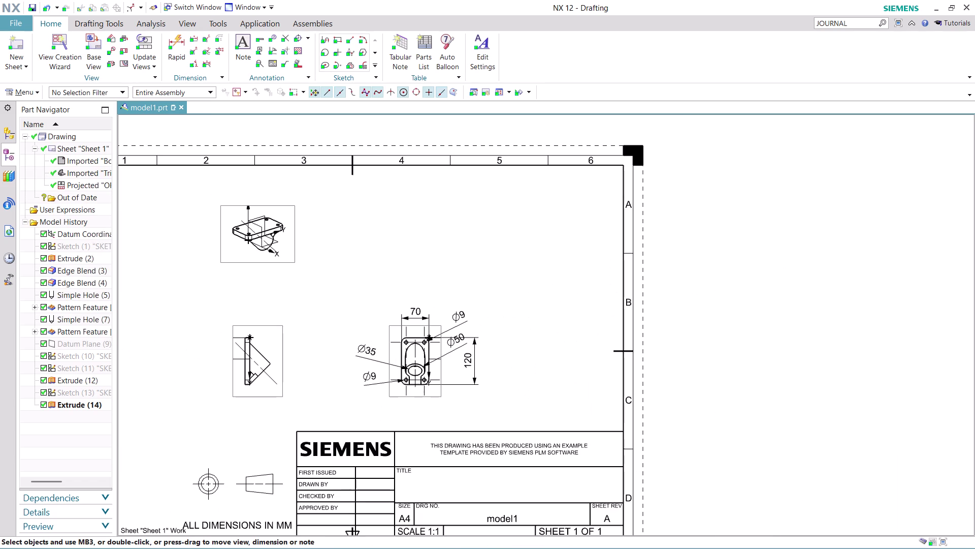
Fit the sheet and export it as a PDF to the nx-cad drawing files folder.
scroll(down, 3)
scroll(up, 3)
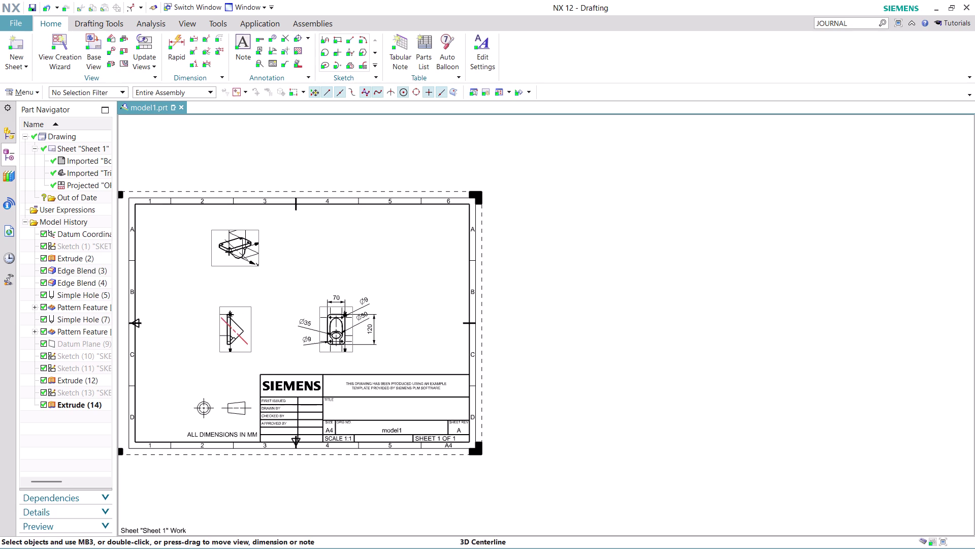
middle_drag(311, 266, 521, 272)
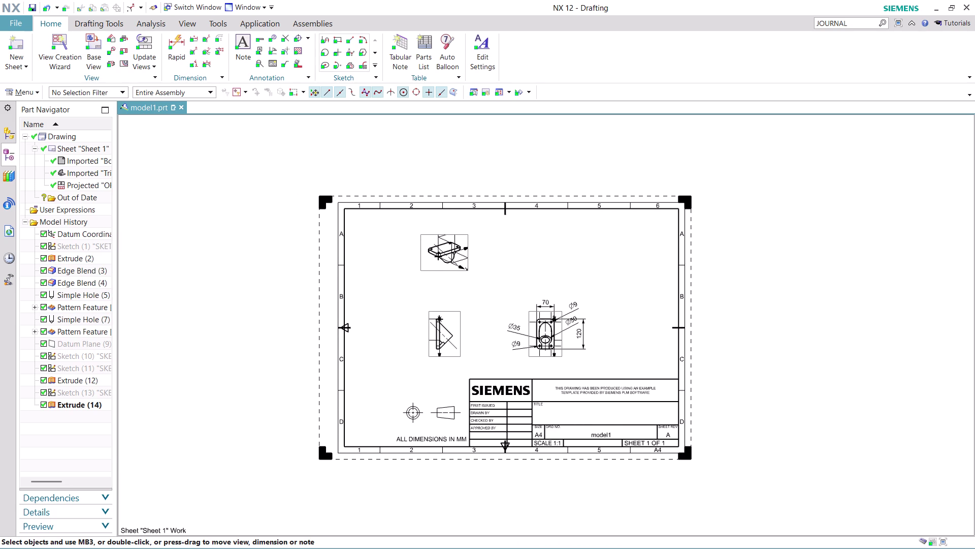
click(17, 22)
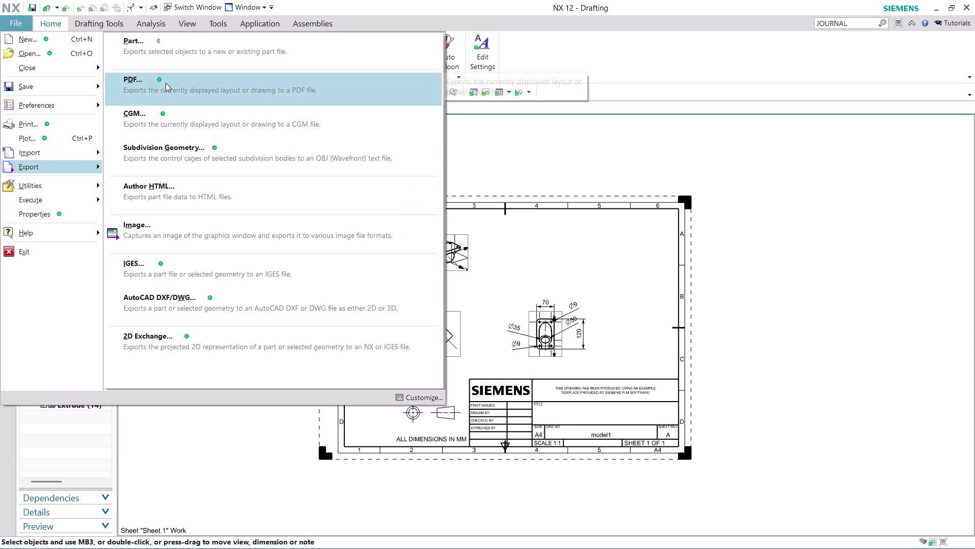
click(166, 82)
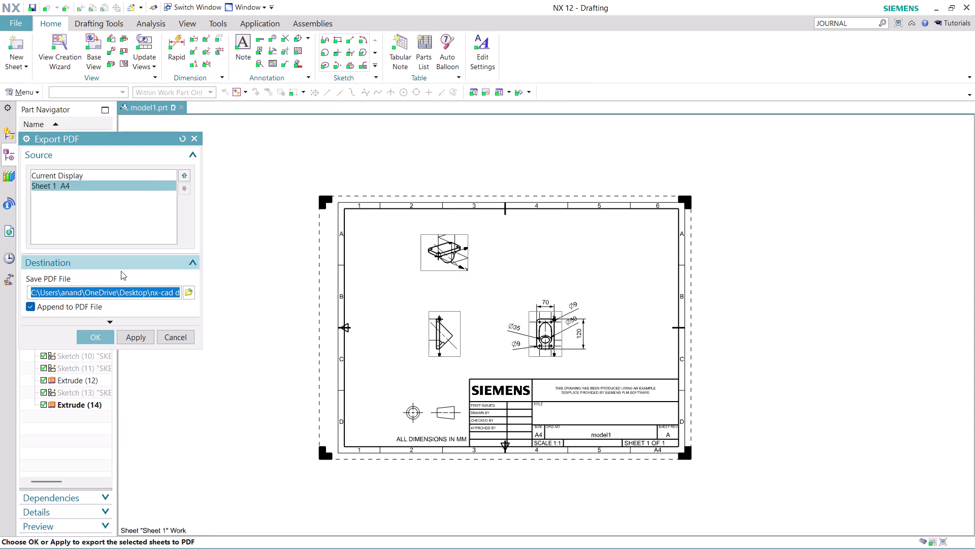
click(187, 293)
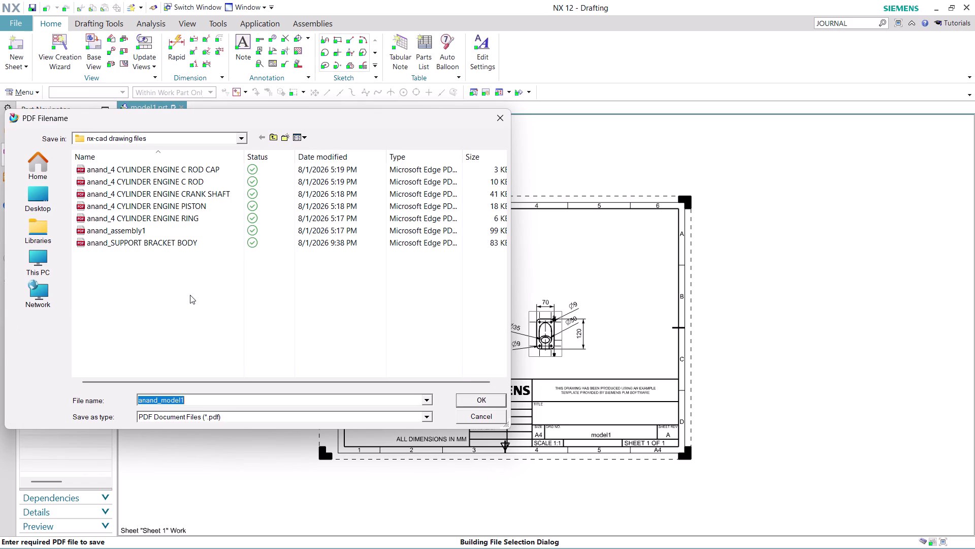
click(474, 401)
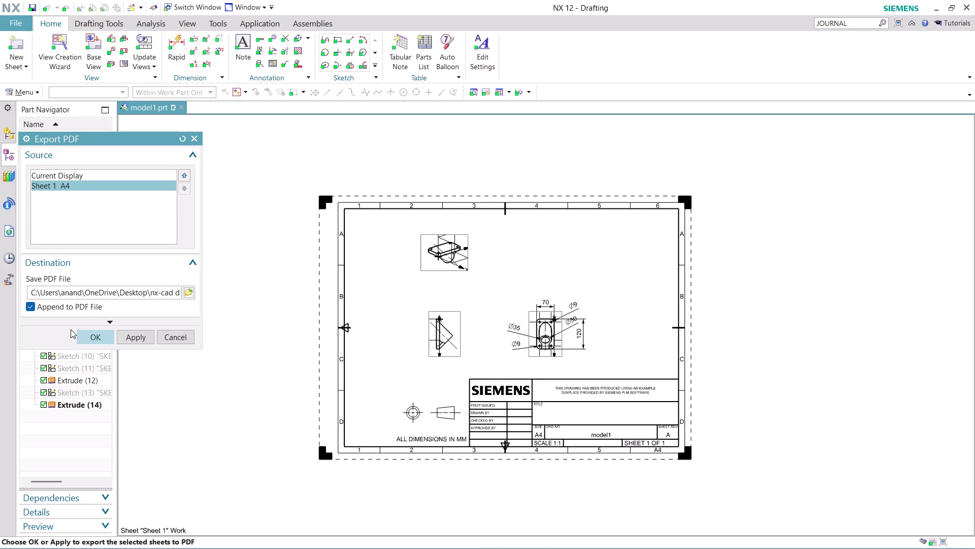
click(95, 334)
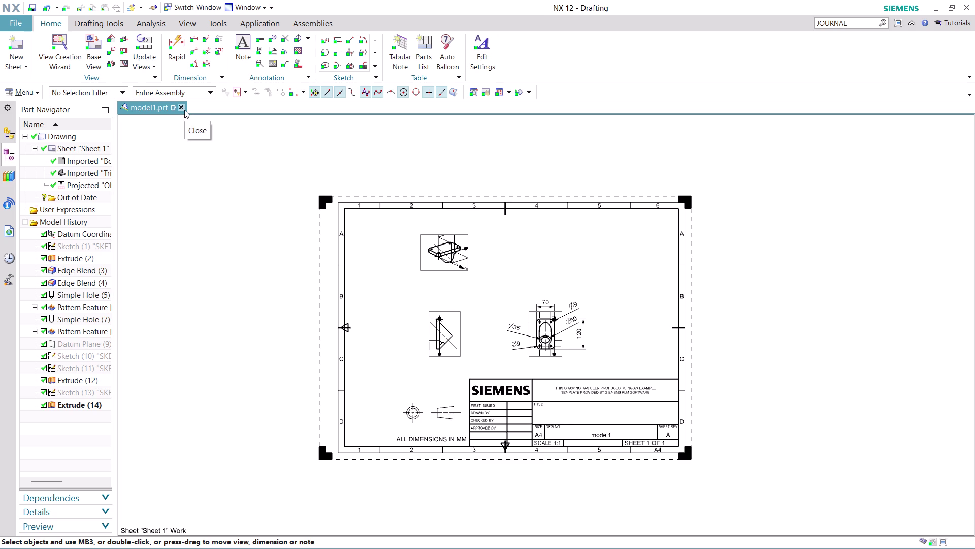
click(43, 4)
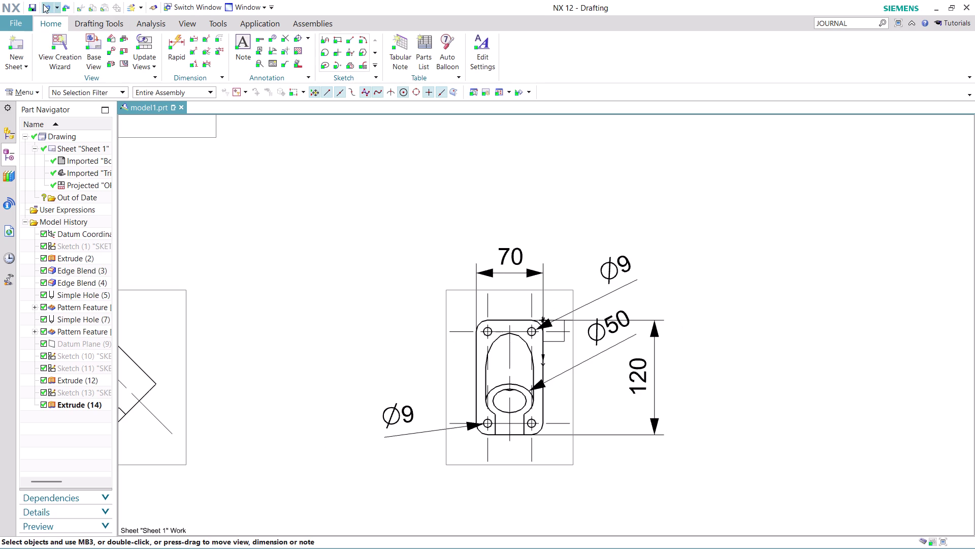
Undo the drawing dimensions one after another.
click(43, 4)
click(43, 4)
click(43, 4)
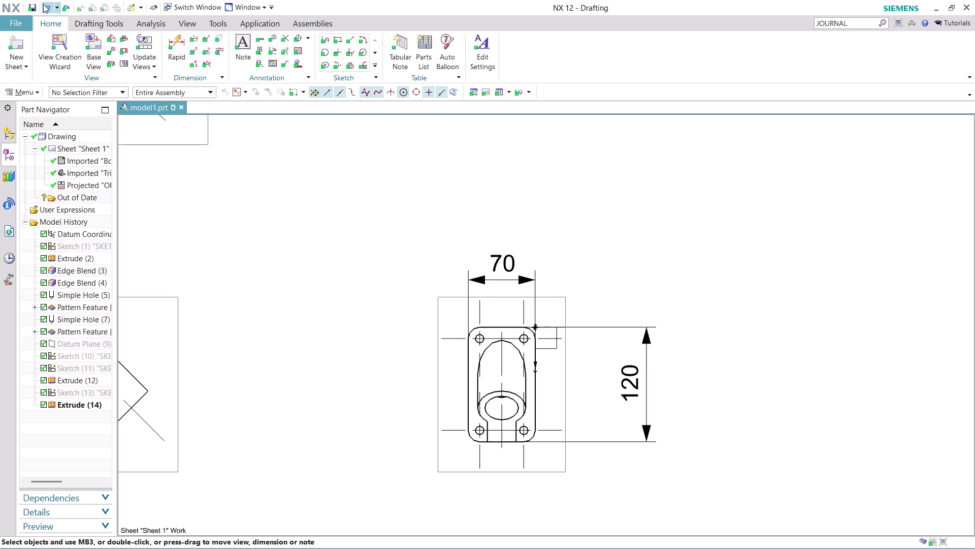
click(43, 4)
click(43, 4)
click(43, 4)
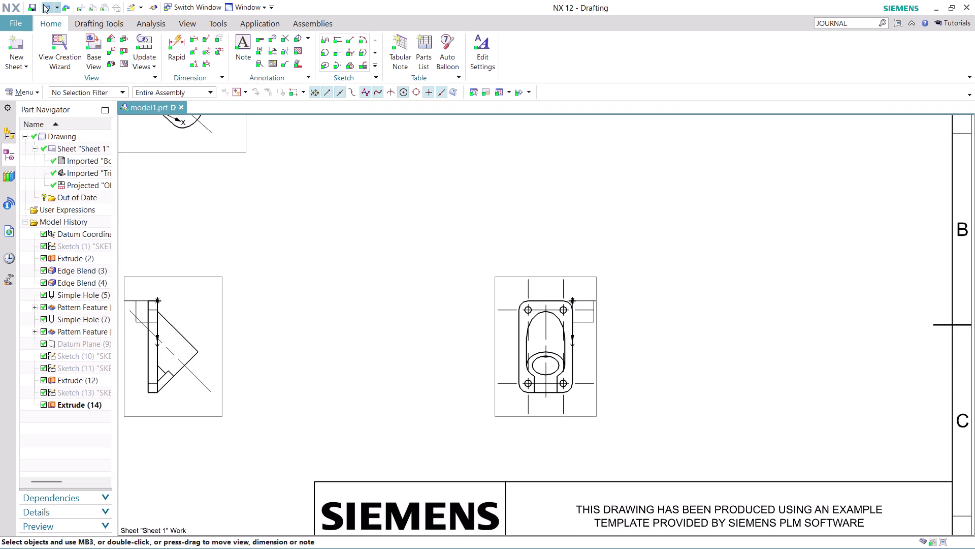
click(43, 4)
click(44, 4)
click(43, 4)
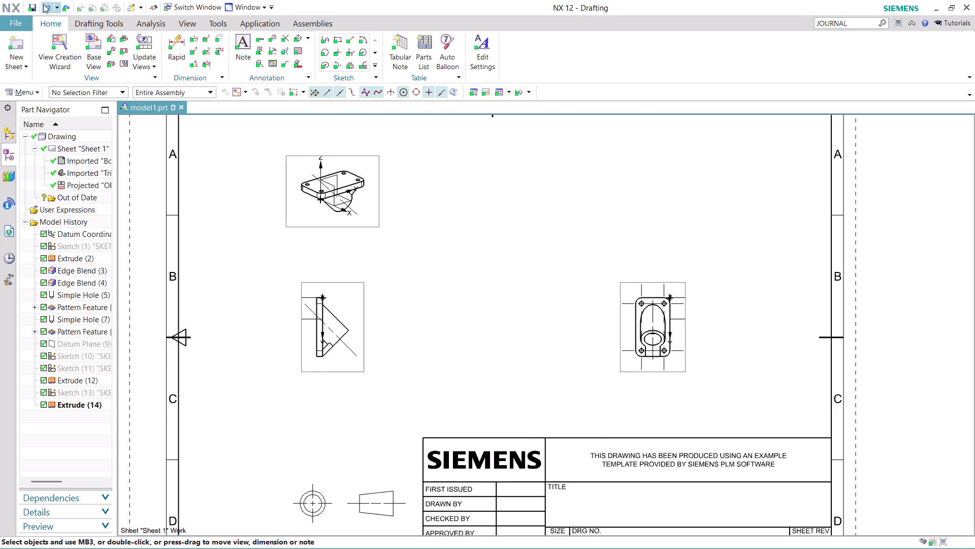
Return to the 3D bracket model and start saving it with Ctrl+S.
click(43, 4)
click(43, 4)
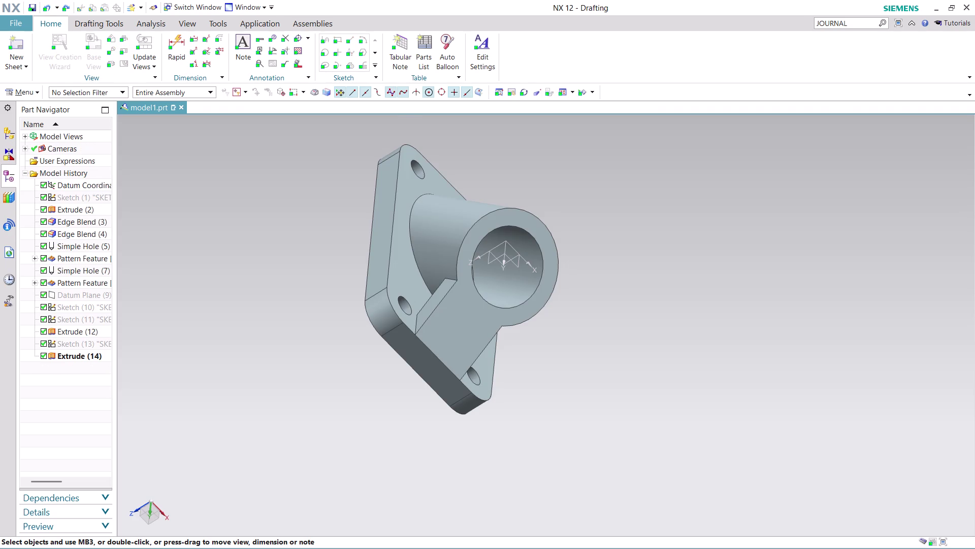
scroll(up, 3)
scroll(down, 3)
scroll(down, 3)
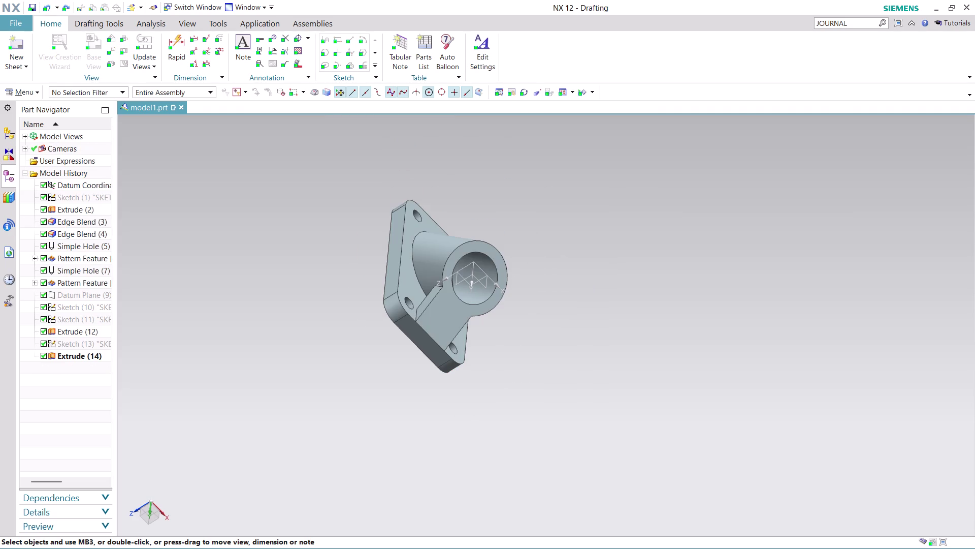
middle_drag(531, 356, 452, 317)
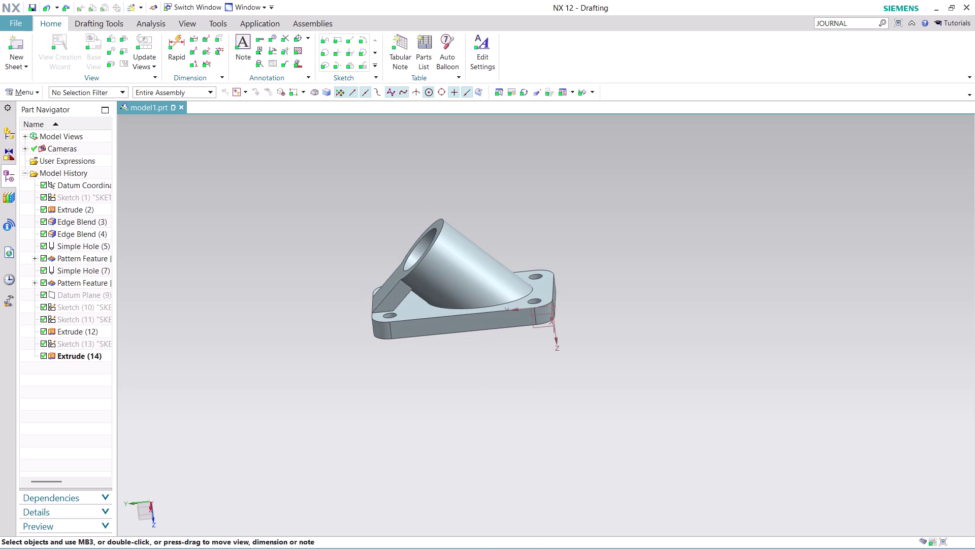
key(ctrl+s)
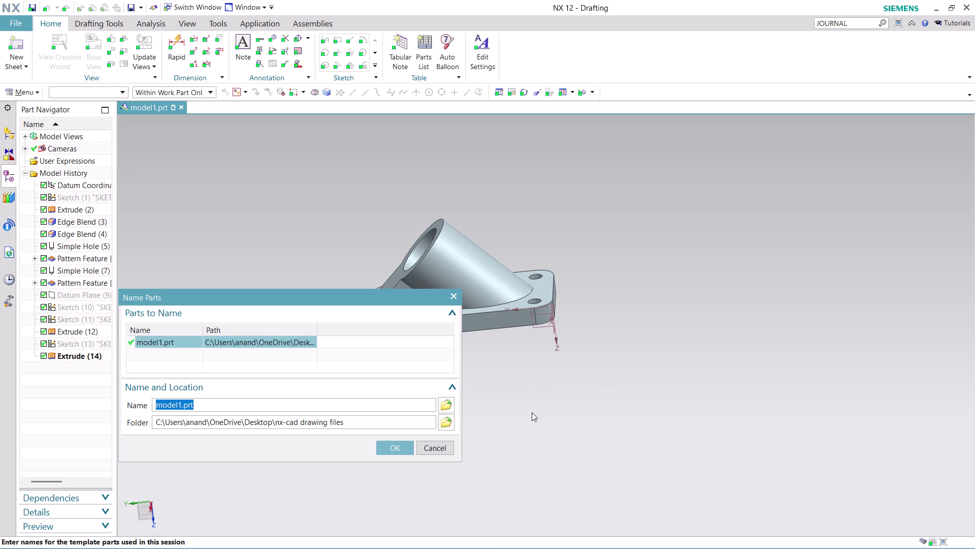
Dismiss the Name Parts prompt without giving the part a name.
click(446, 402)
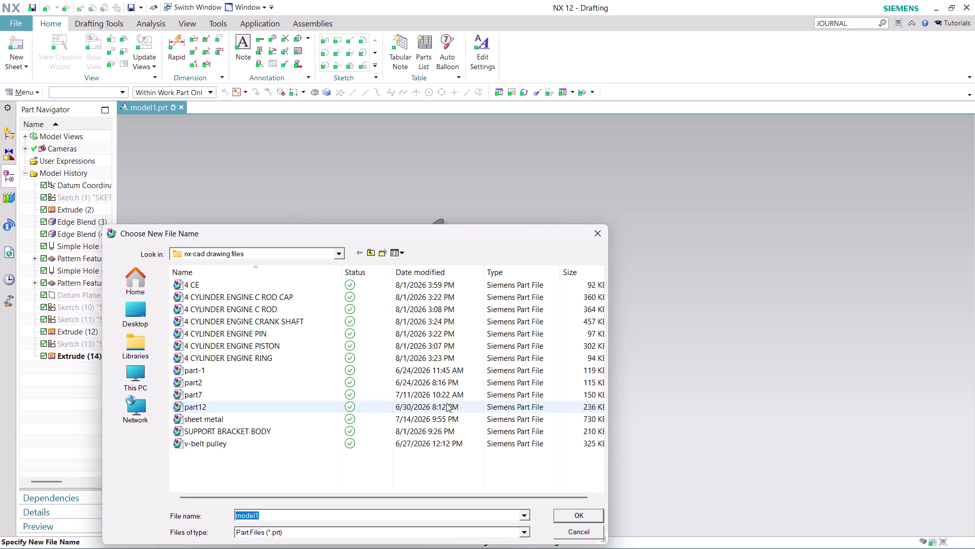
click(583, 532)
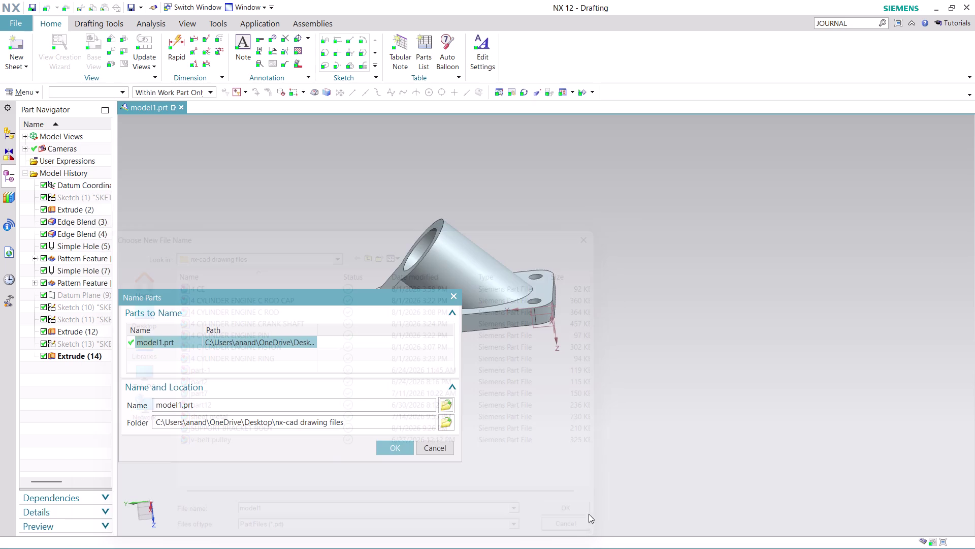
drag(861, 22, 778, 23)
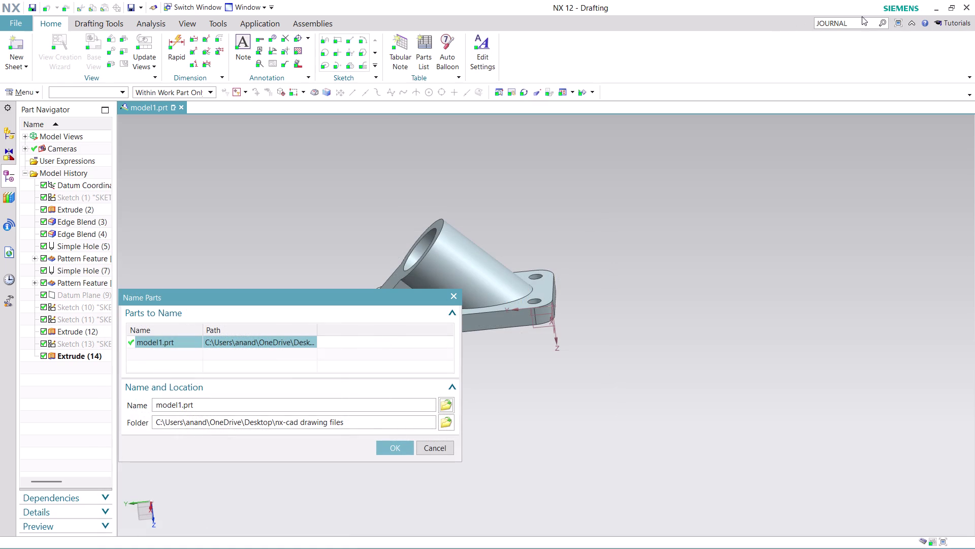
click(859, 20)
click(441, 449)
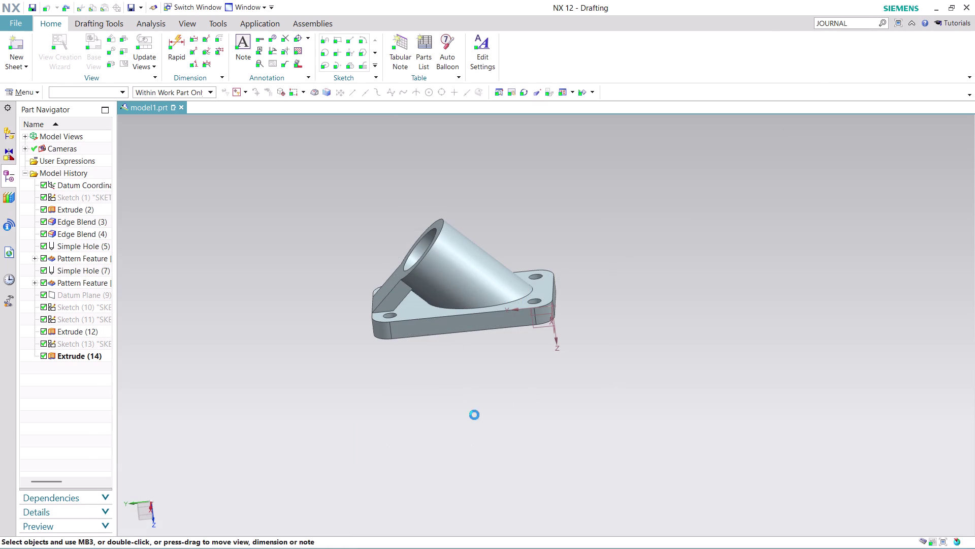
Stop journal recording via a JOURNAL command search, then bring back the Ctrl+S naming prompt.
drag(853, 21, 782, 35)
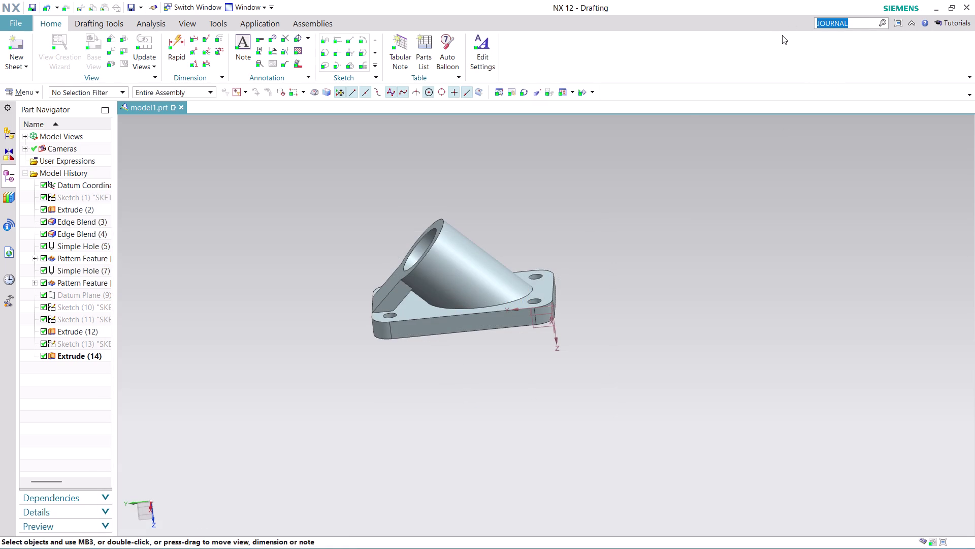
key(Return)
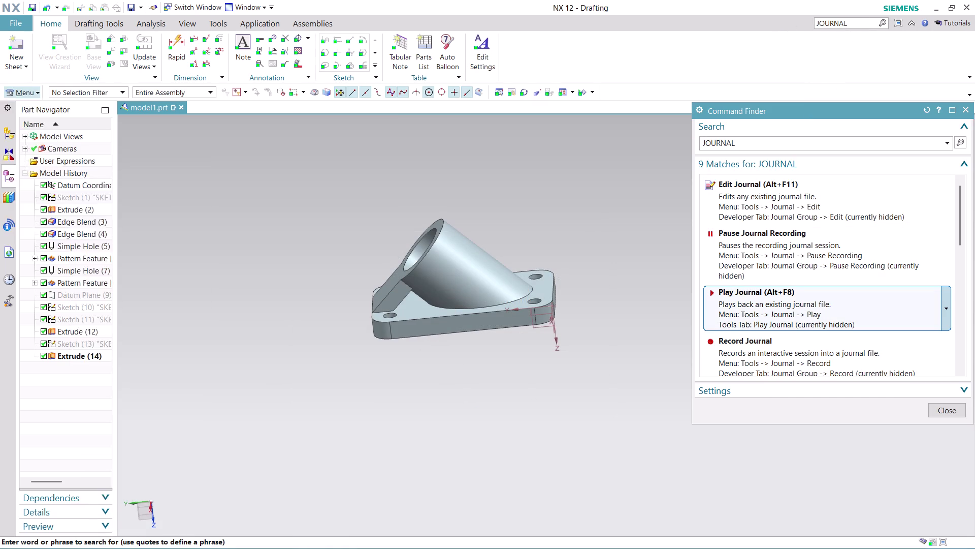
scroll(down, 3)
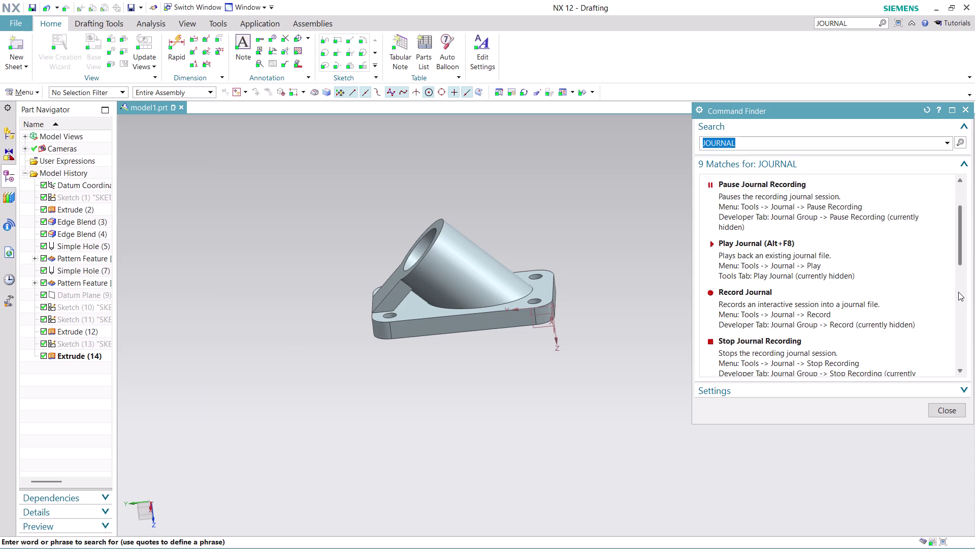
click(869, 350)
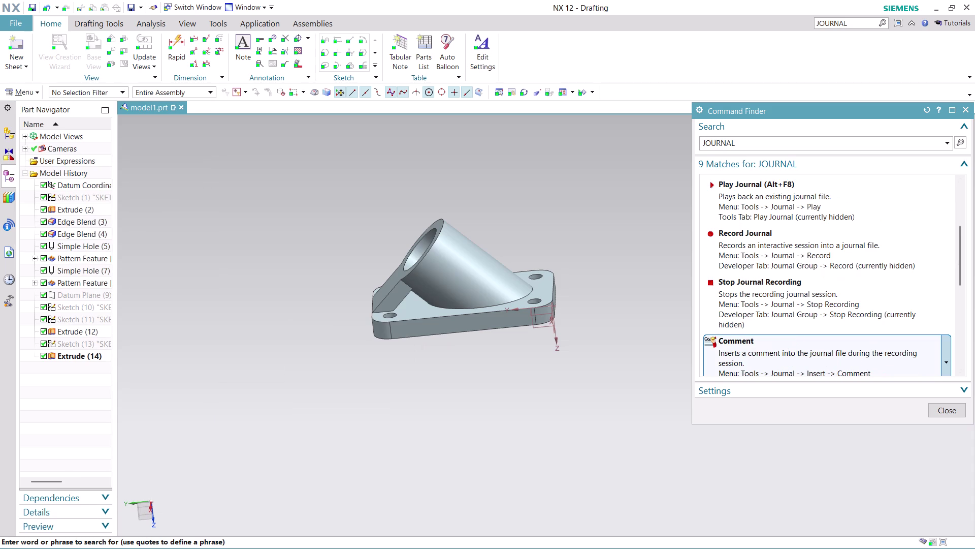
click(822, 302)
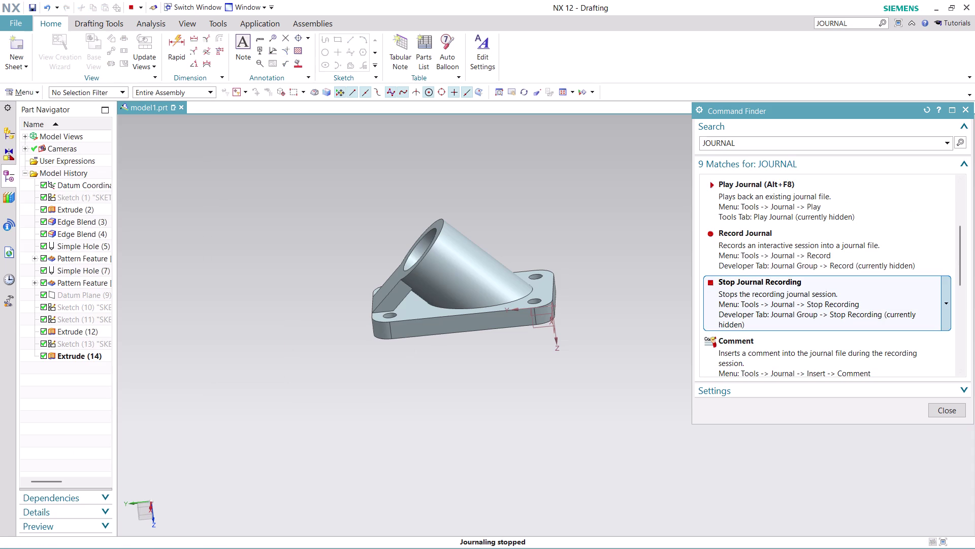
click(822, 301)
click(939, 408)
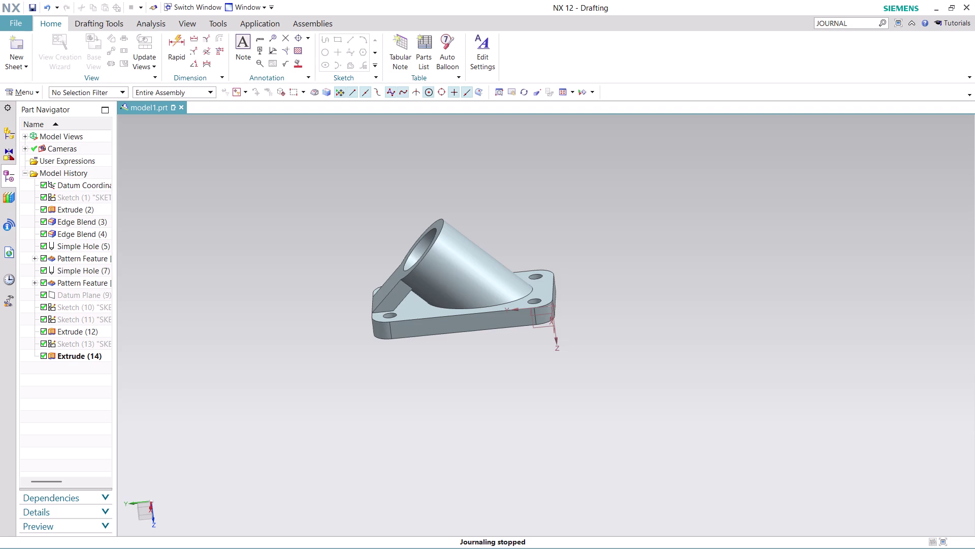
key(ctrl+s)
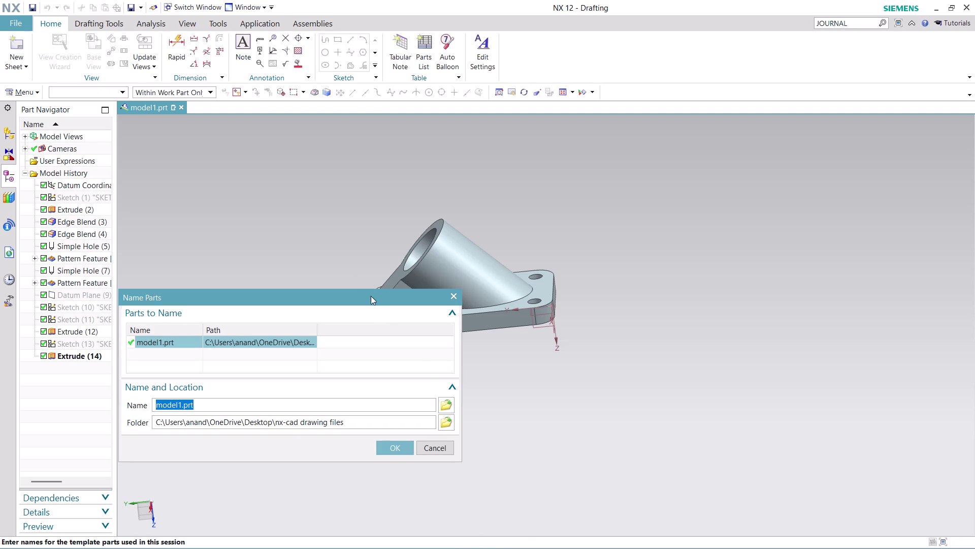
Name the part file 'ANGLED MOUNTING BODY' and confirm it in Name Parts.
click(448, 402)
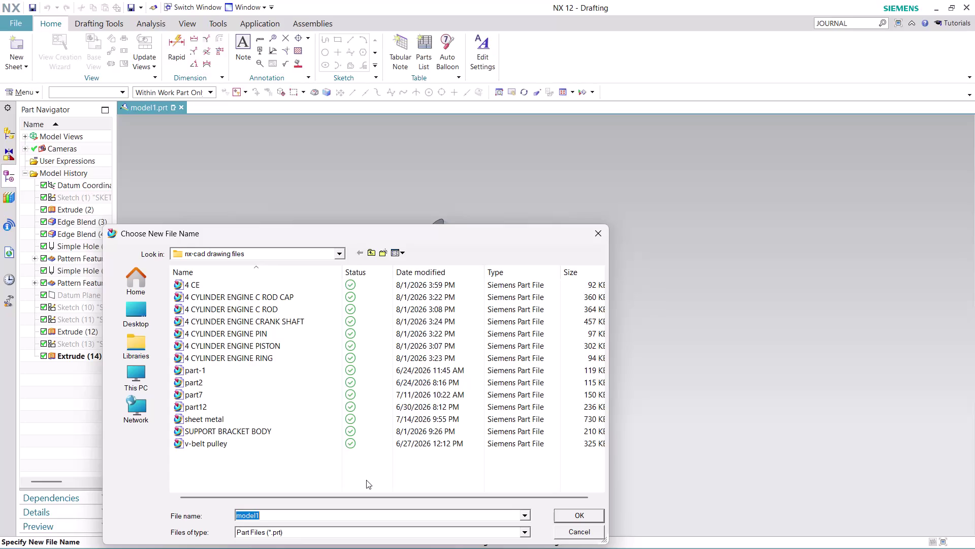